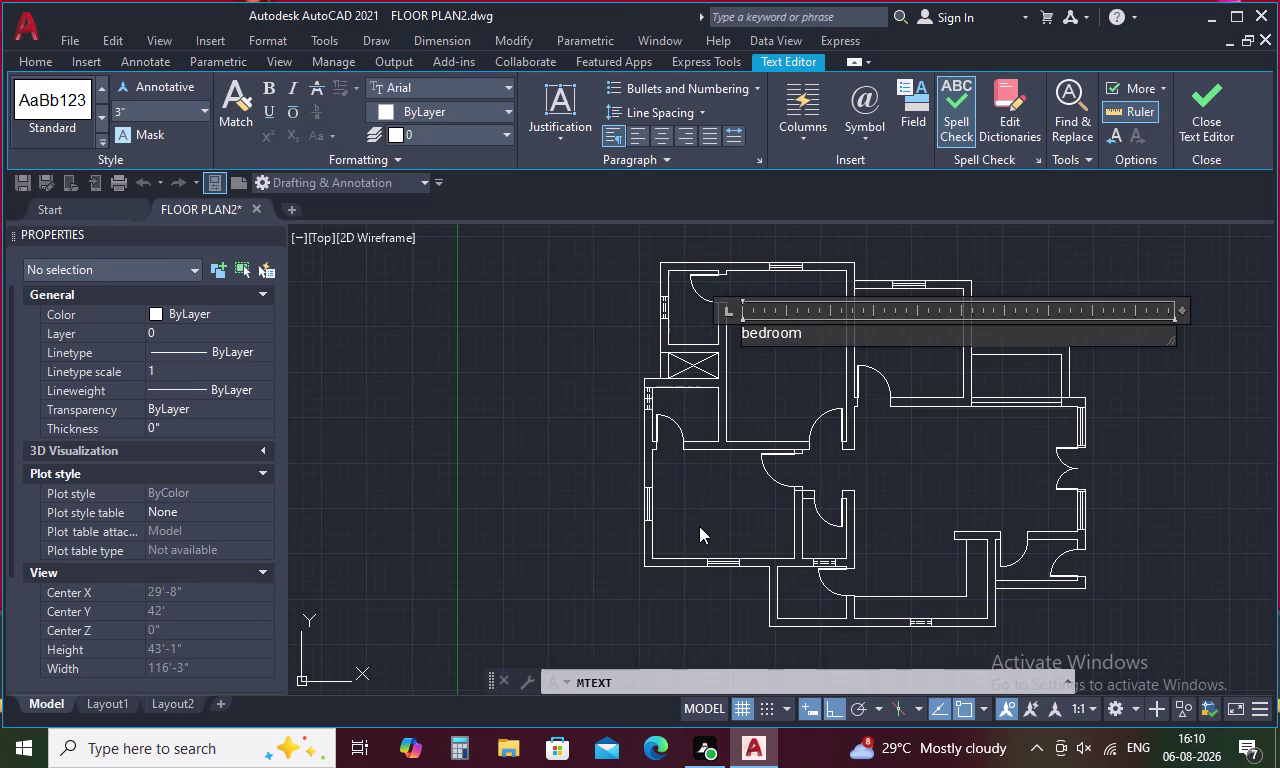
Type the first label line as 'BEDROOM 2' in capital letters.
key(BackSpace)
key(BackSpace)
key(BackSpace)
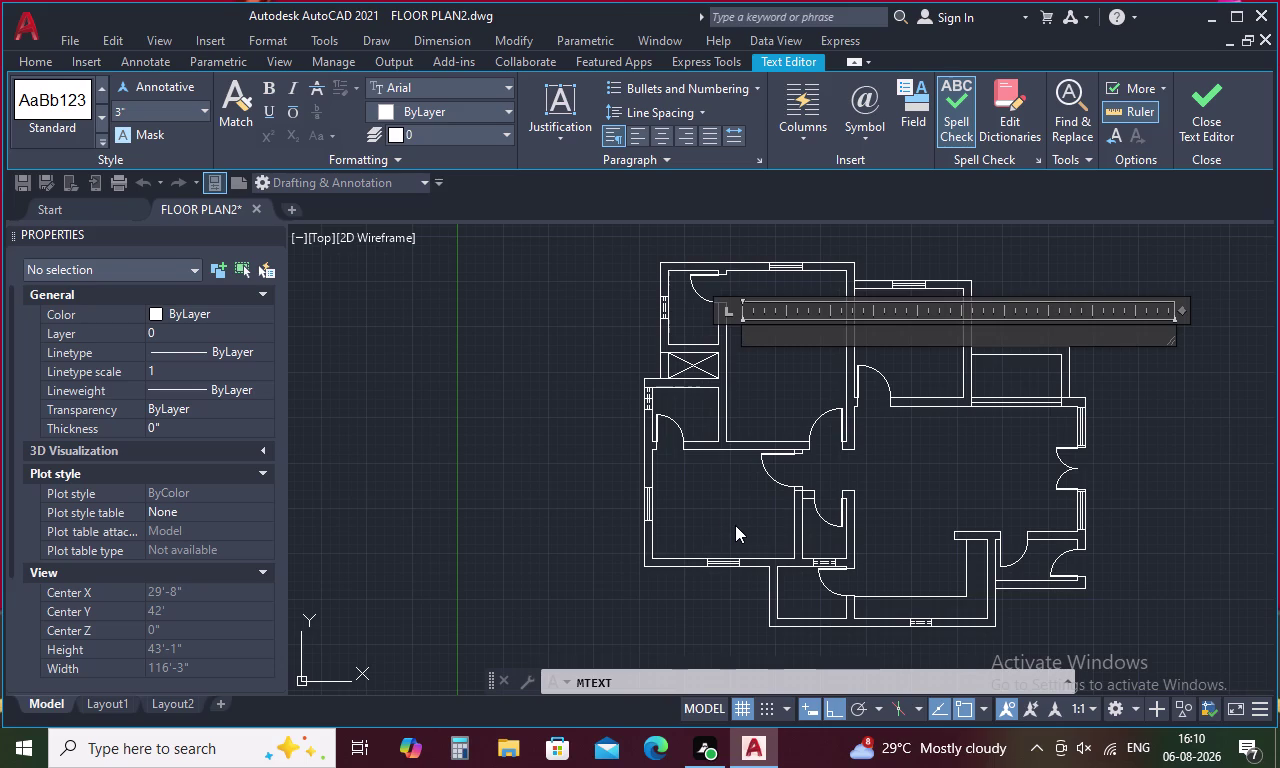
key(b)
key(BackSpace)
text(B)
text(EDR)
key(r)
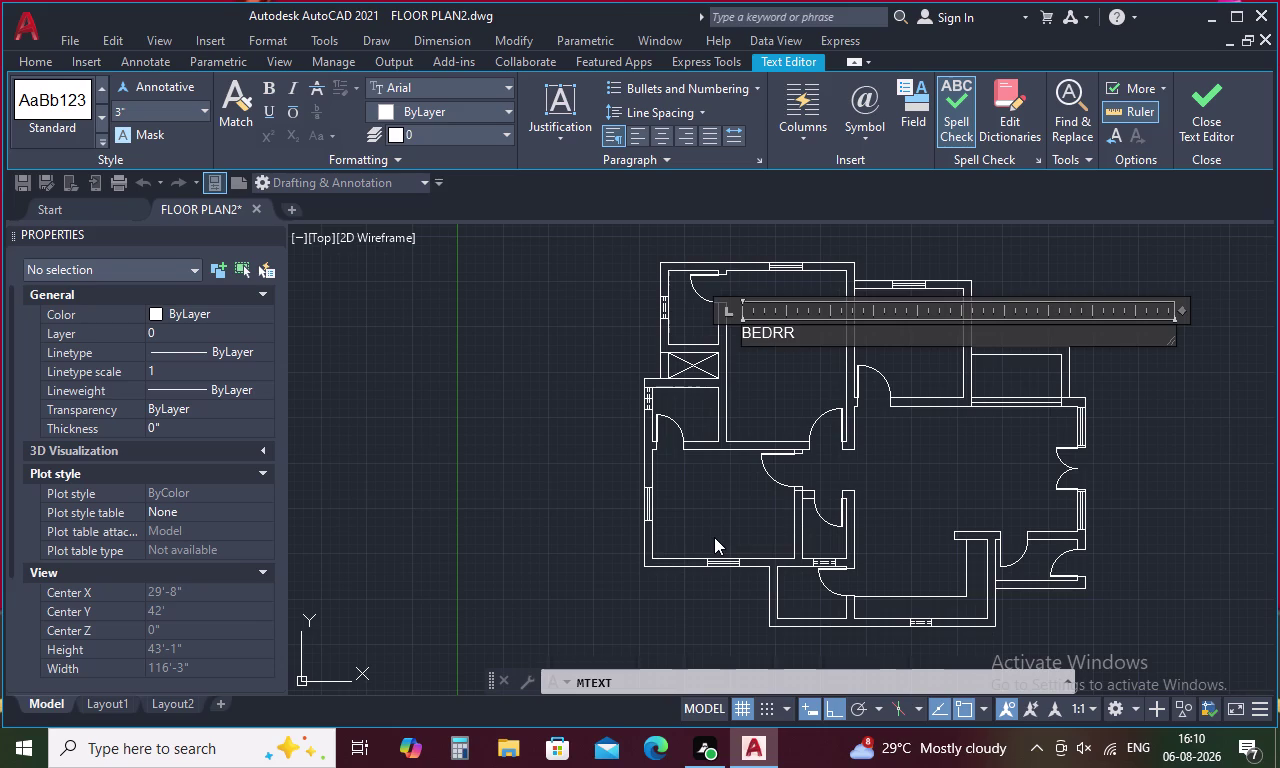
key(BackSpace)
text(OO)
key(m)
key(space)
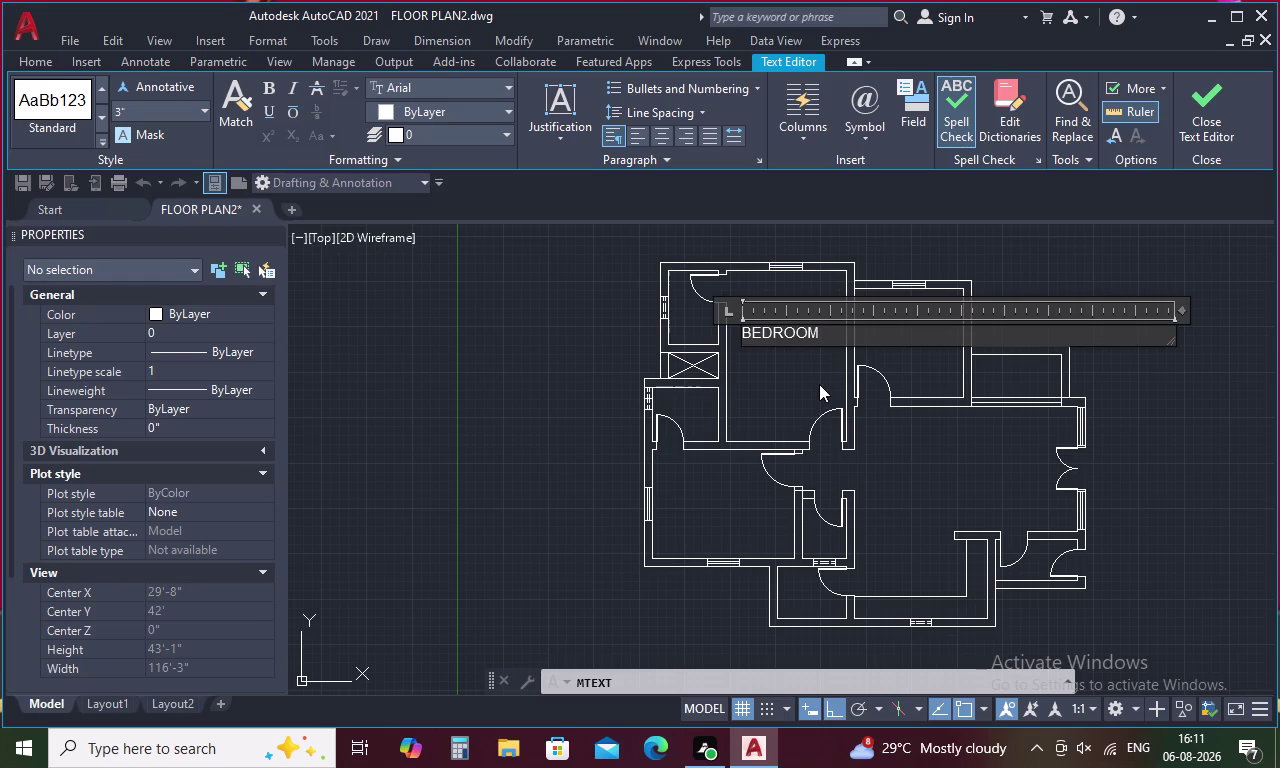
key(2)
key(Return)
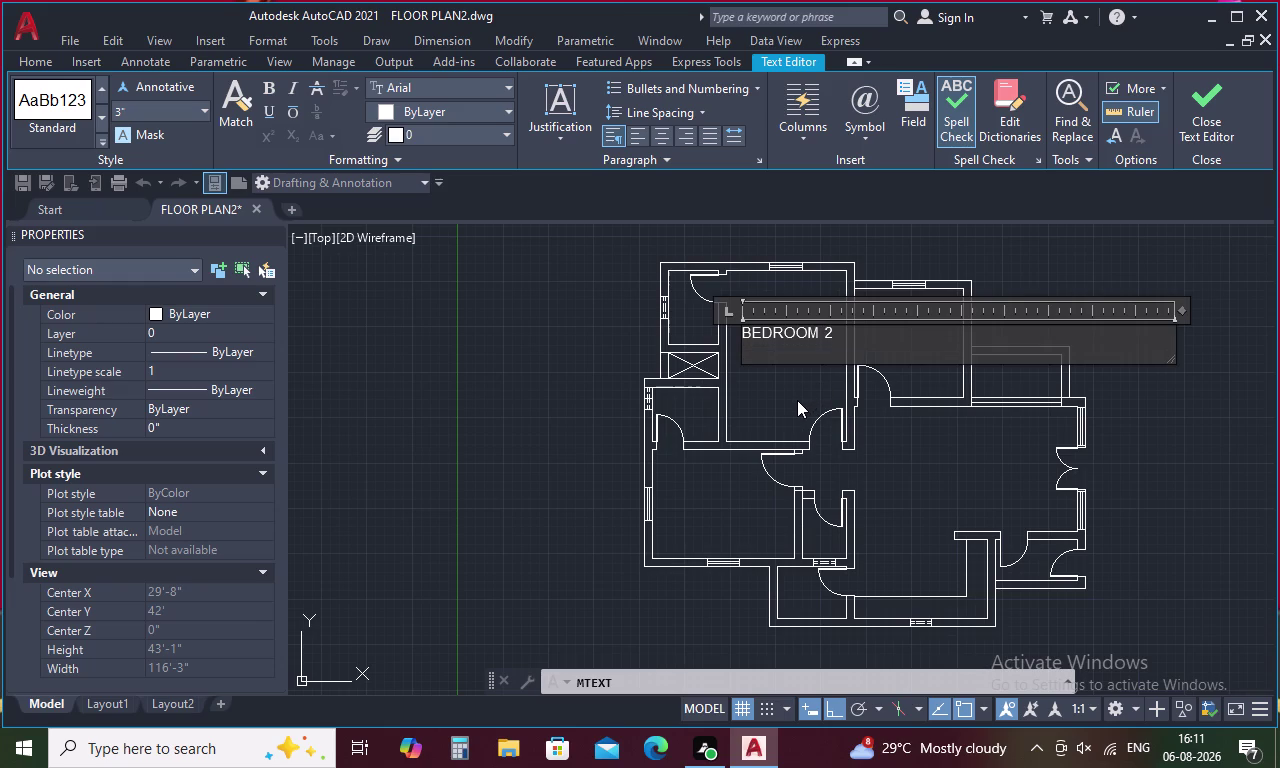
Add the room size 15'8"x11'0" on the second line and close the editor.
key(1)
key(5)
key(apostrophe)
key(8)
key(shift+quotedbl)
key(x)
key(1)
key(1)
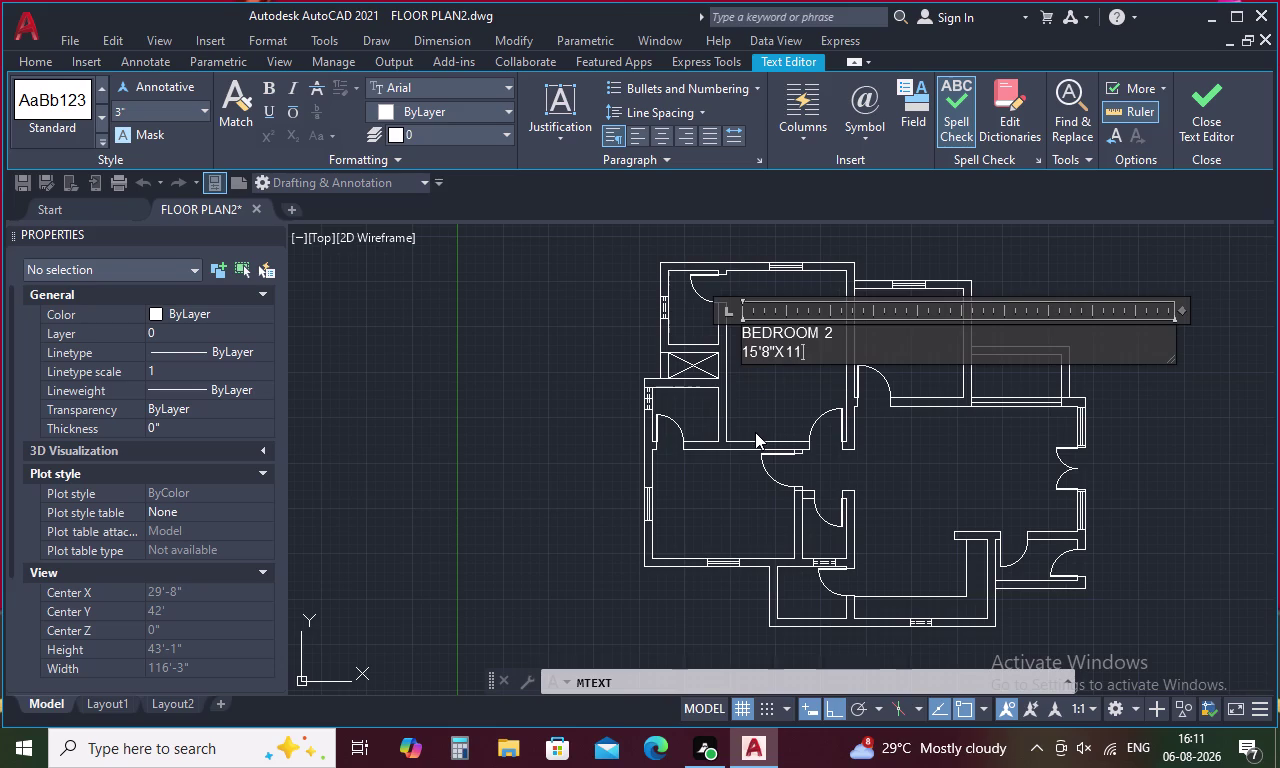
text('0)
key(shift+quotedbl)
click(776, 406)
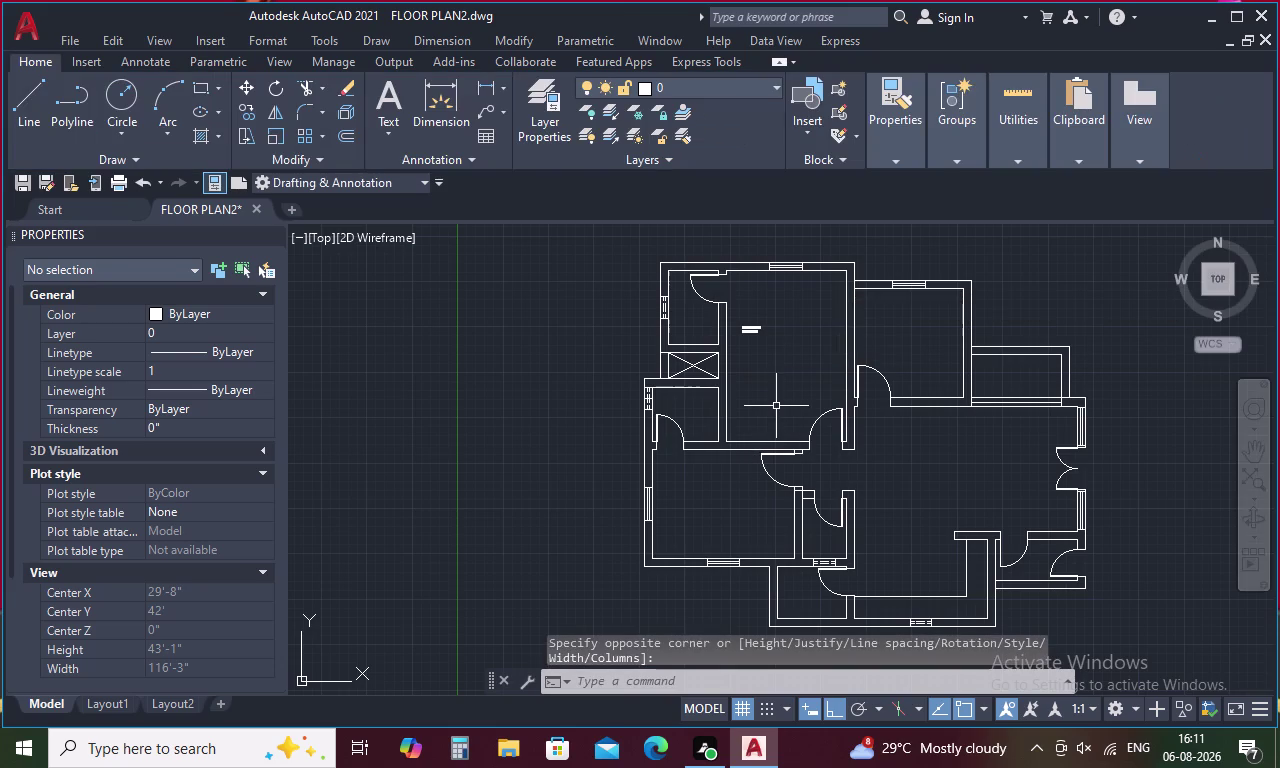
Set the BEDROOM 2 label's text height to 8.
double_click(752, 335)
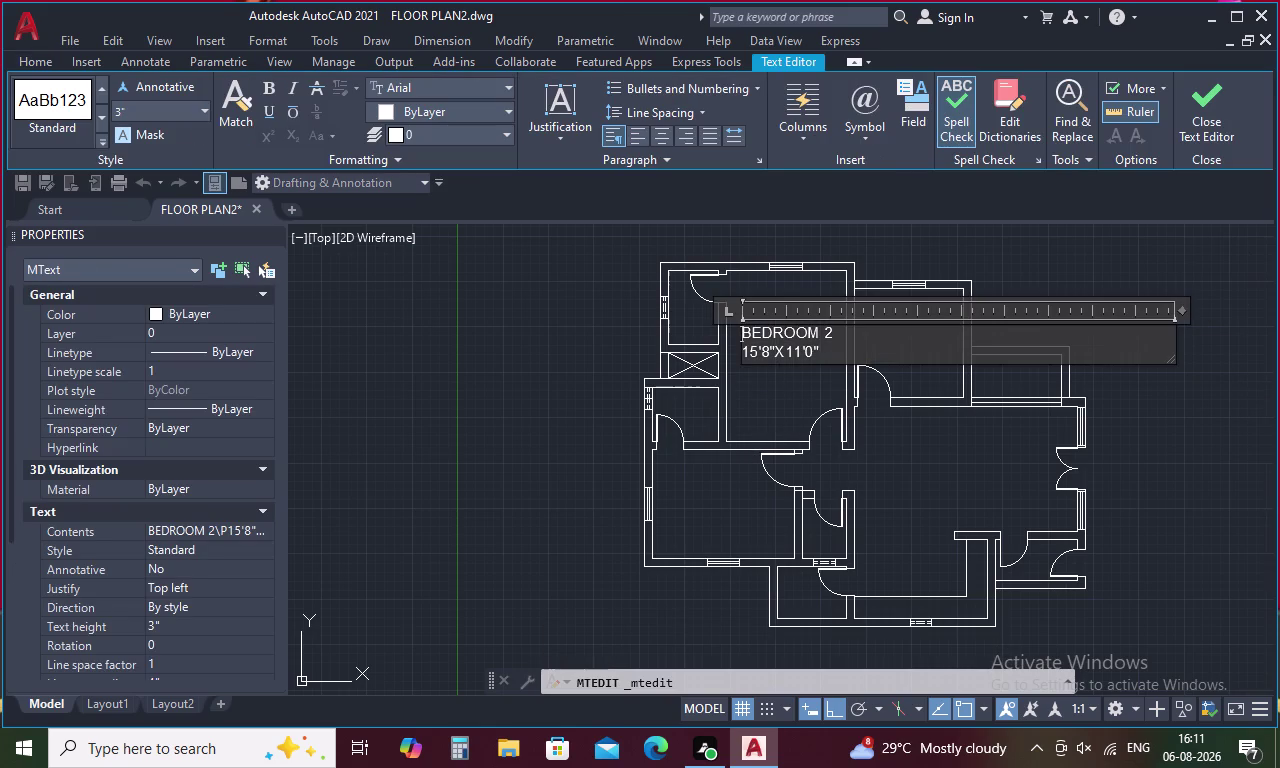
drag(835, 333, 810, 361)
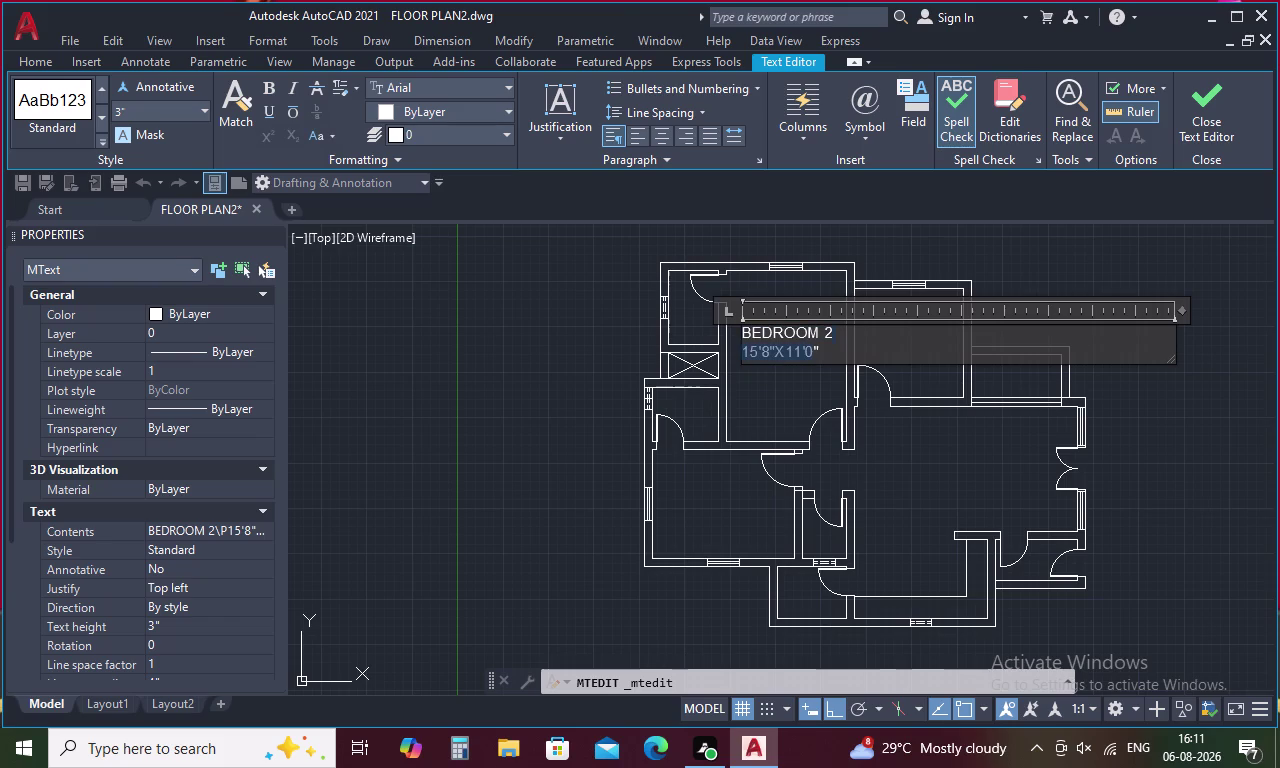
drag(741, 333, 830, 359)
click(152, 109)
key(BackSpace)
key(8)
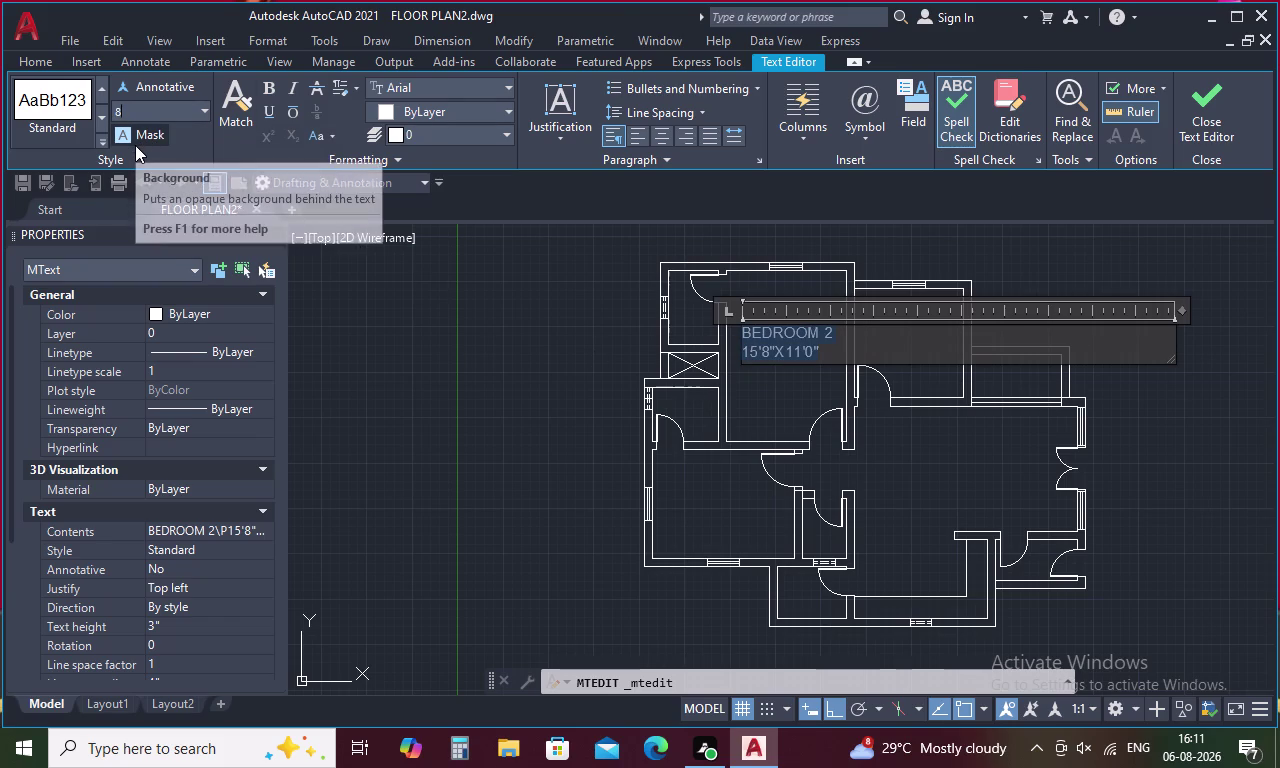
key(Return)
click(536, 373)
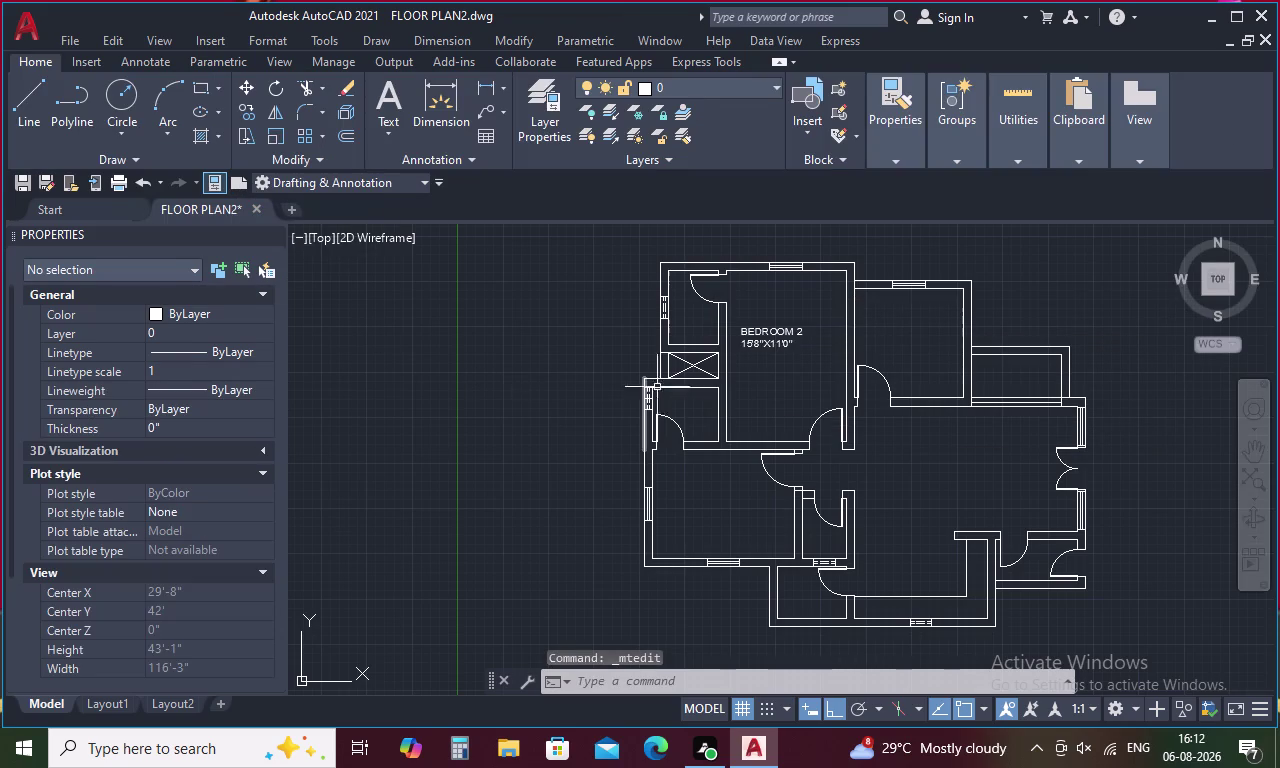
click(760, 333)
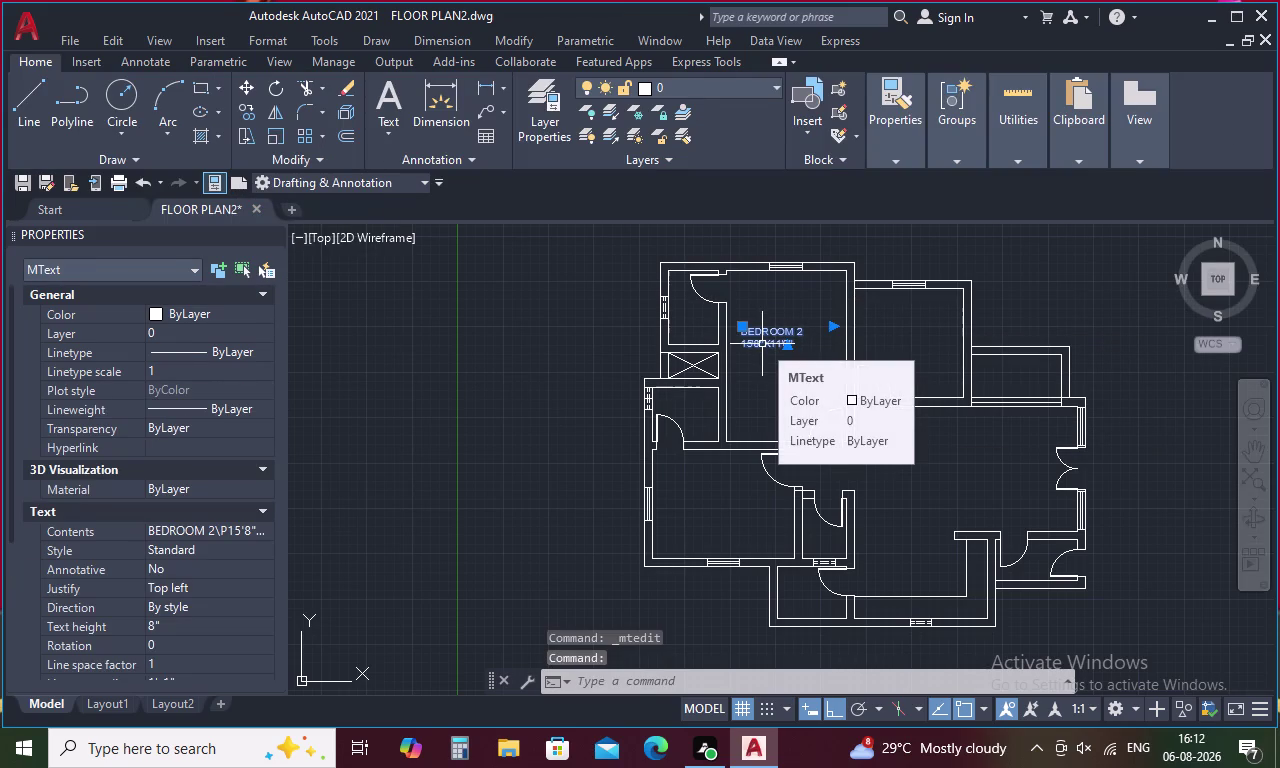
key(Escape)
Raise the label's text height to 10 and check the result.
double_click(779, 332)
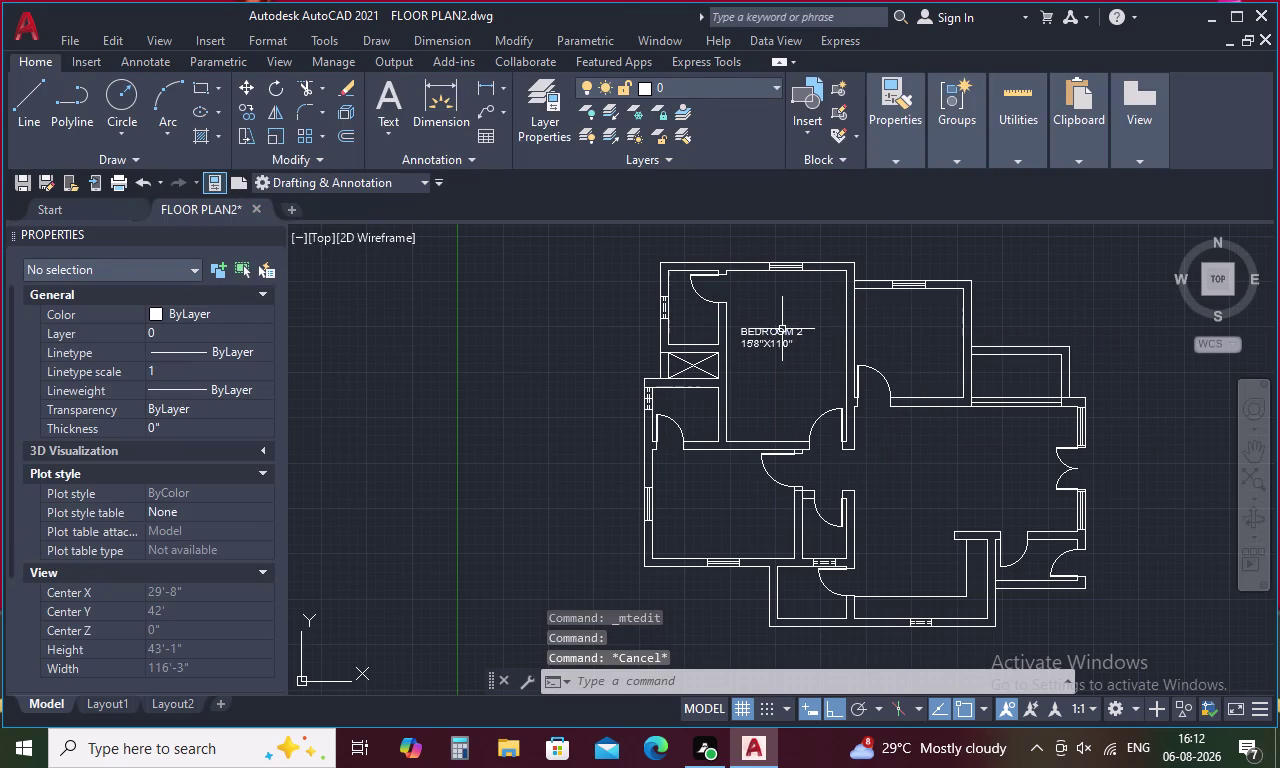
drag(810, 336, 713, 340)
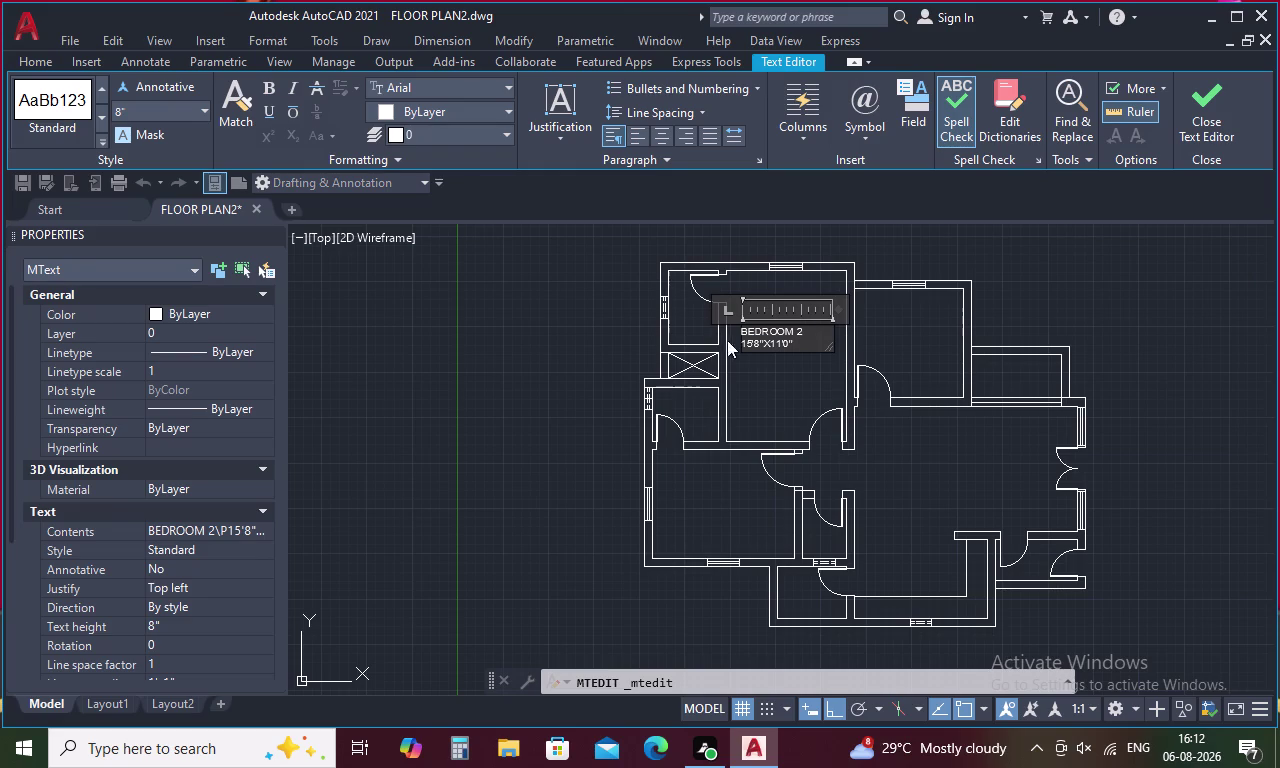
drag(800, 332, 739, 349)
drag(806, 340, 722, 318)
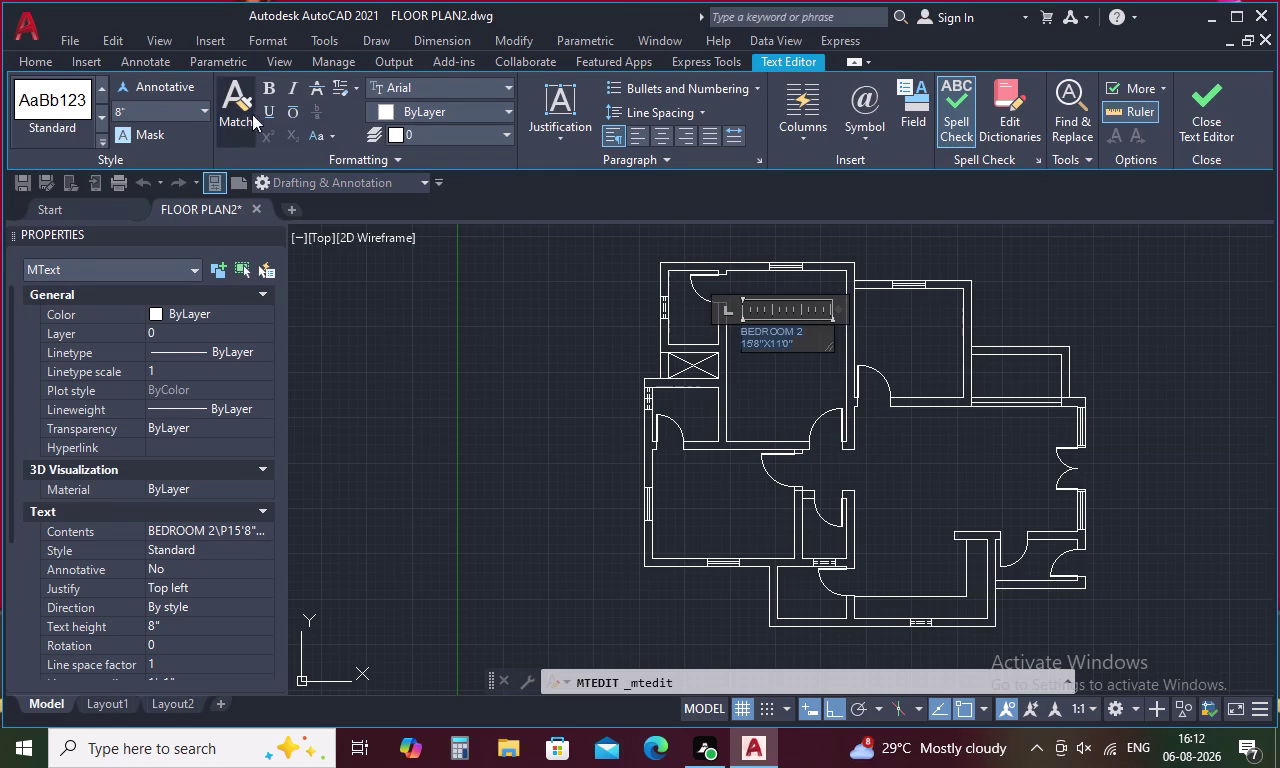
click(159, 109)
key(BackSpace)
key(1)
key(0)
key(Return)
click(566, 384)
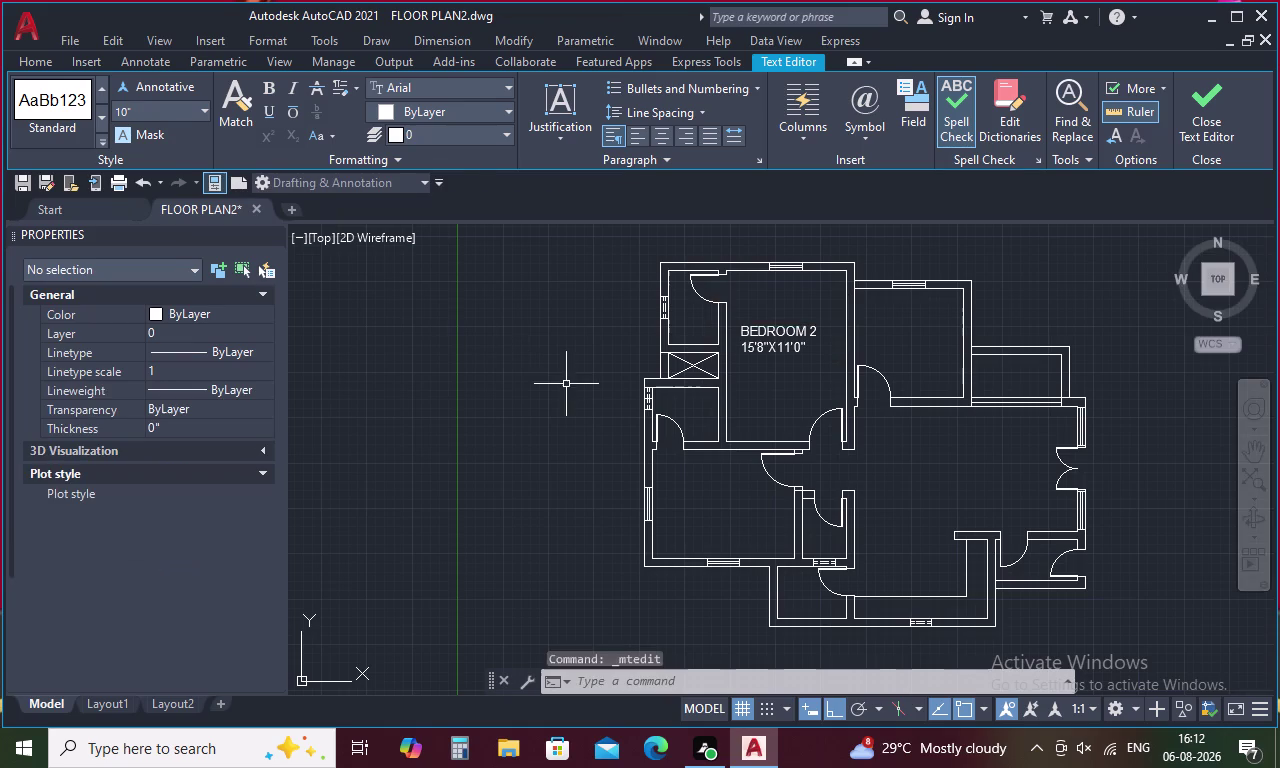
click(787, 338)
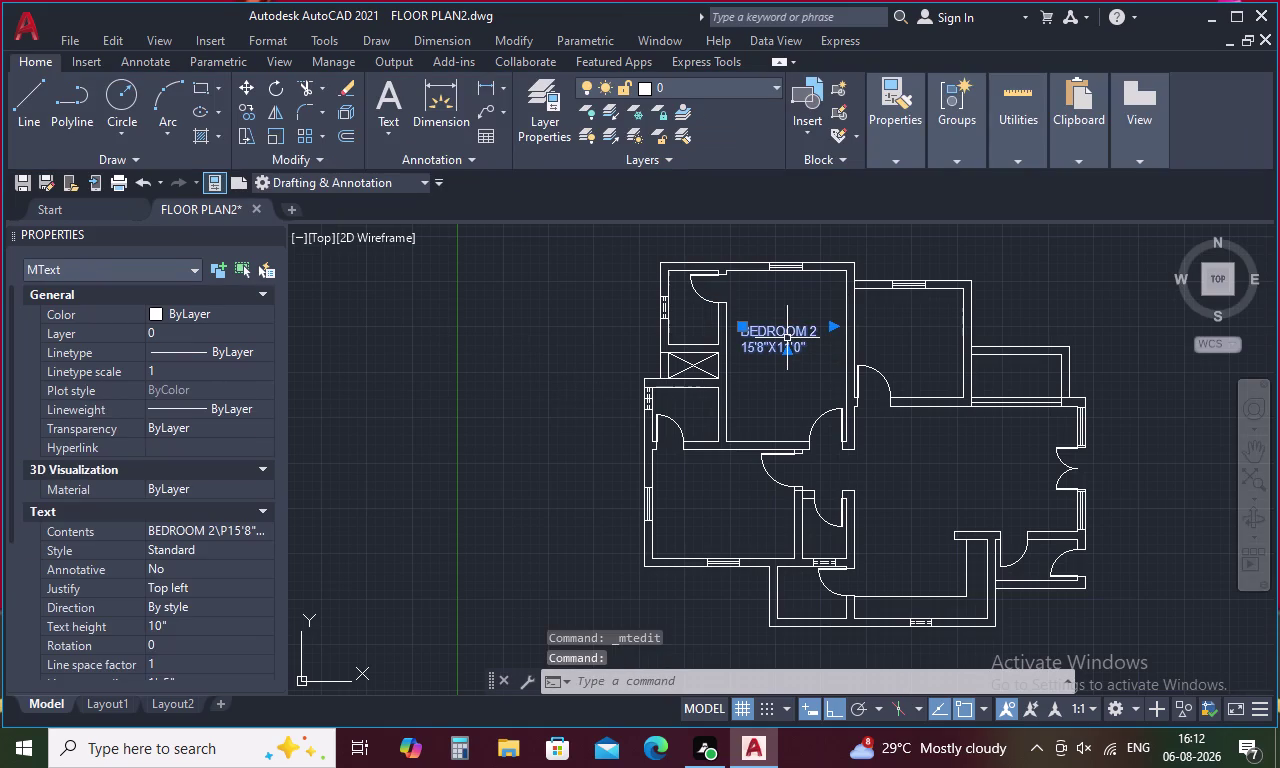
double_click(780, 330)
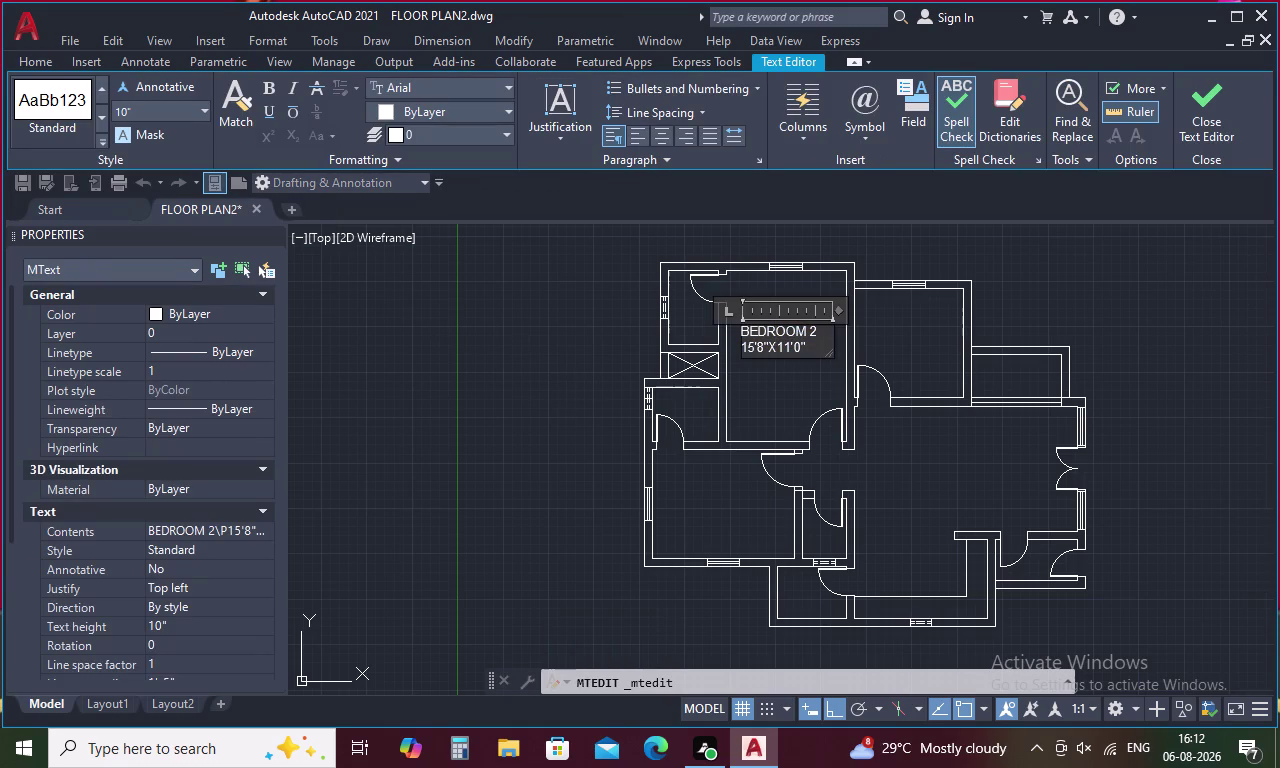
key(Escape)
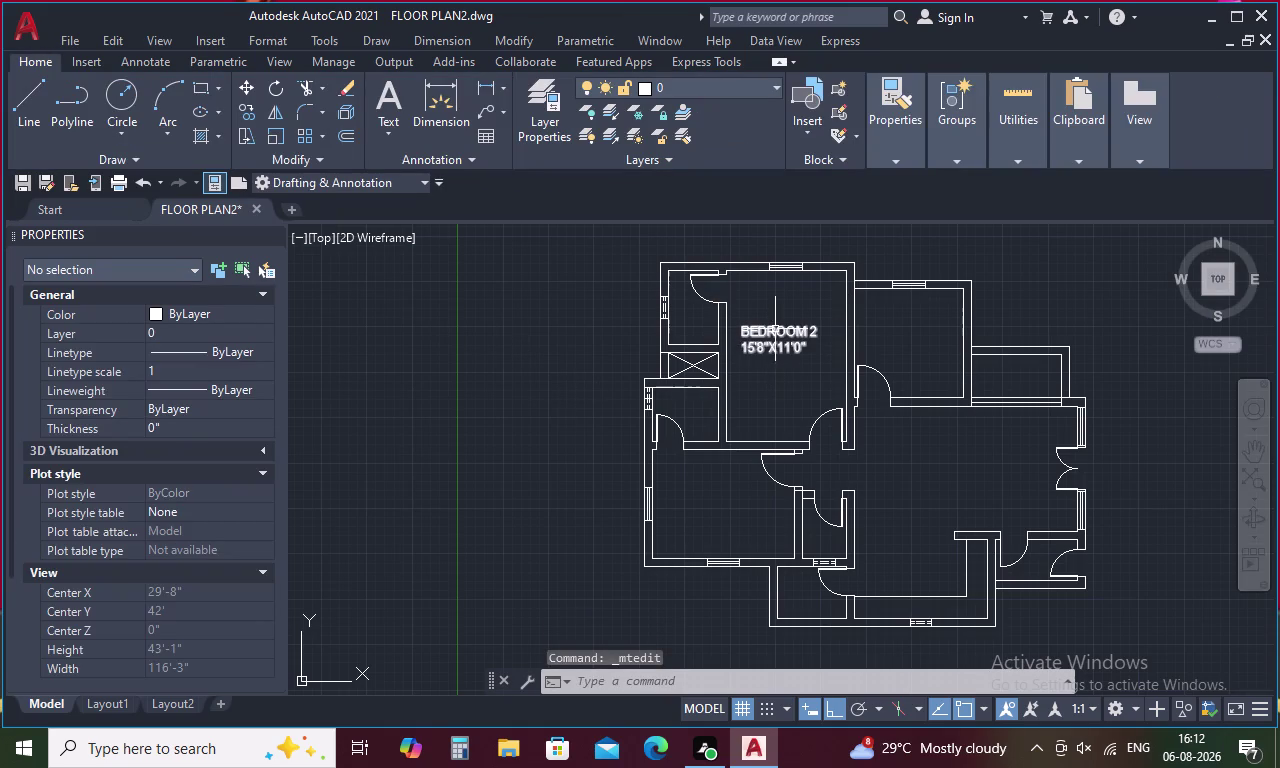
double_click(766, 349)
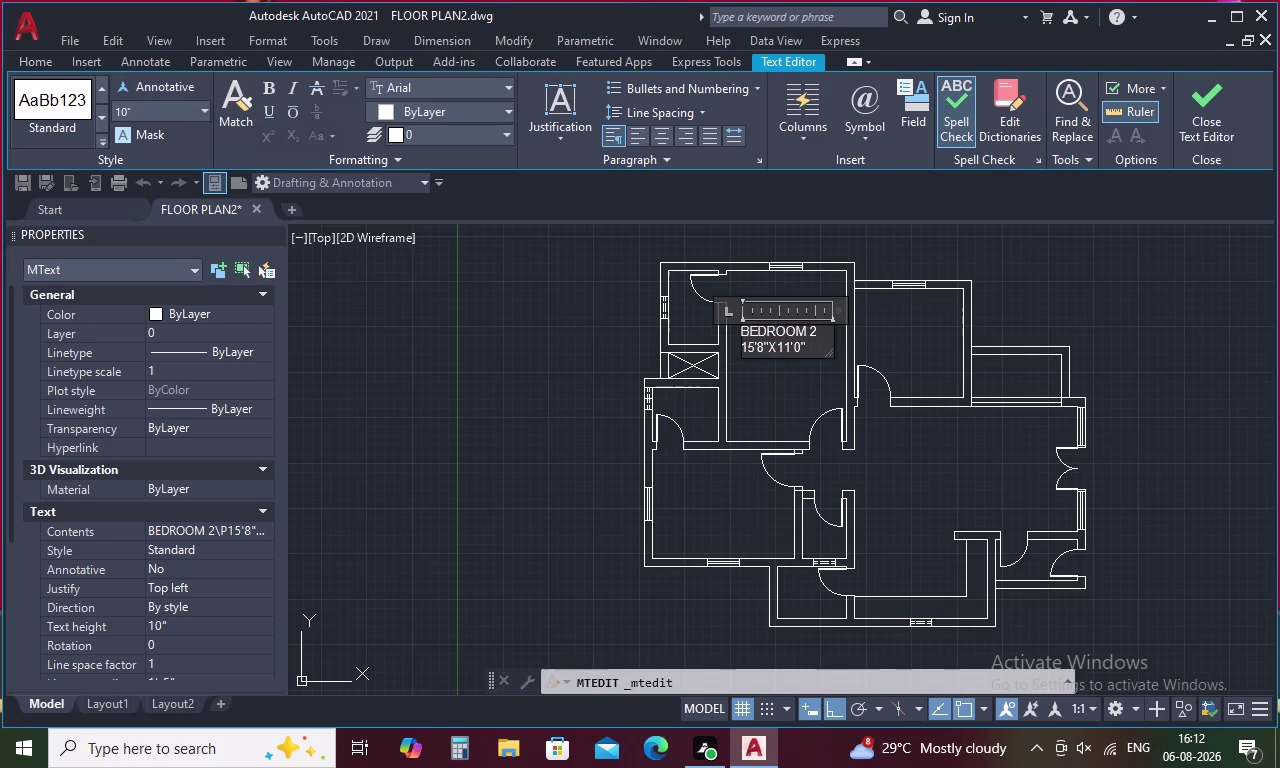
Copy the BEDROOM 2 label and paste it into the lower-left and upper-right rooms.
key(Escape)
click(770, 347)
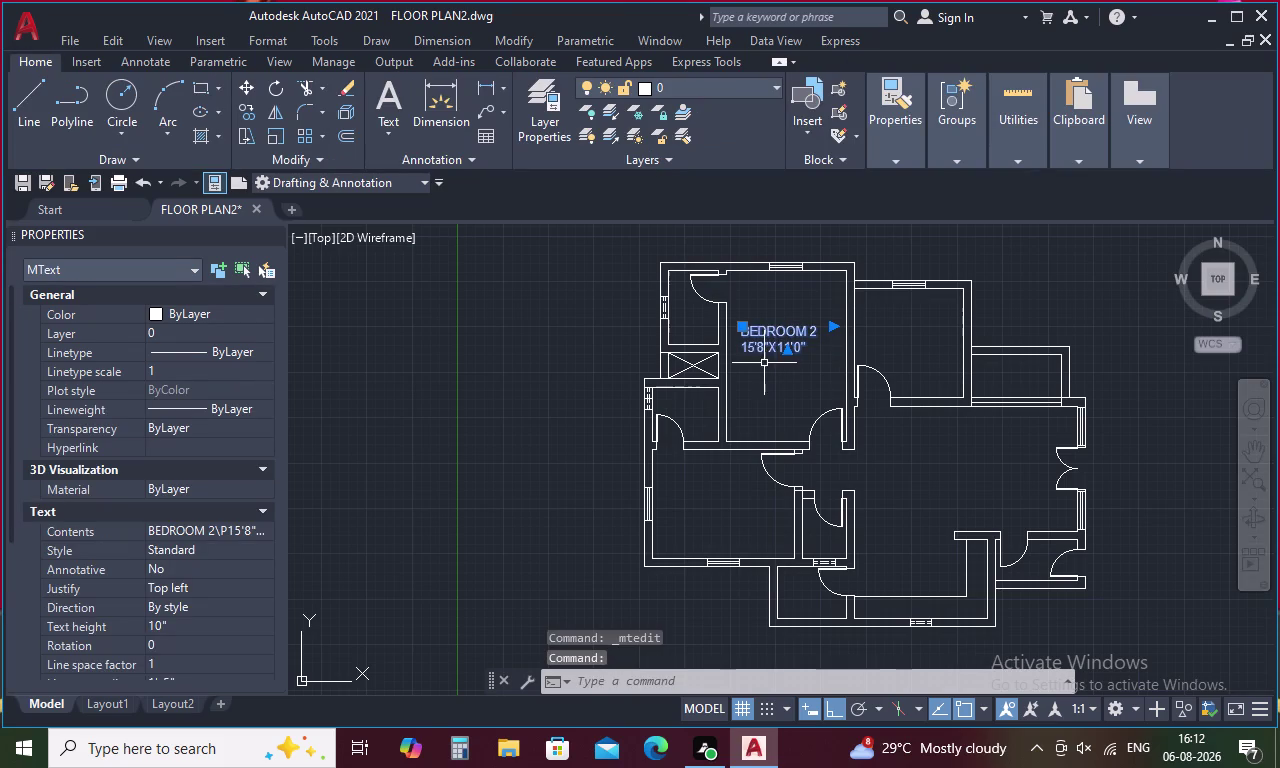
key(ctrl+c)
key(ctrl+v)
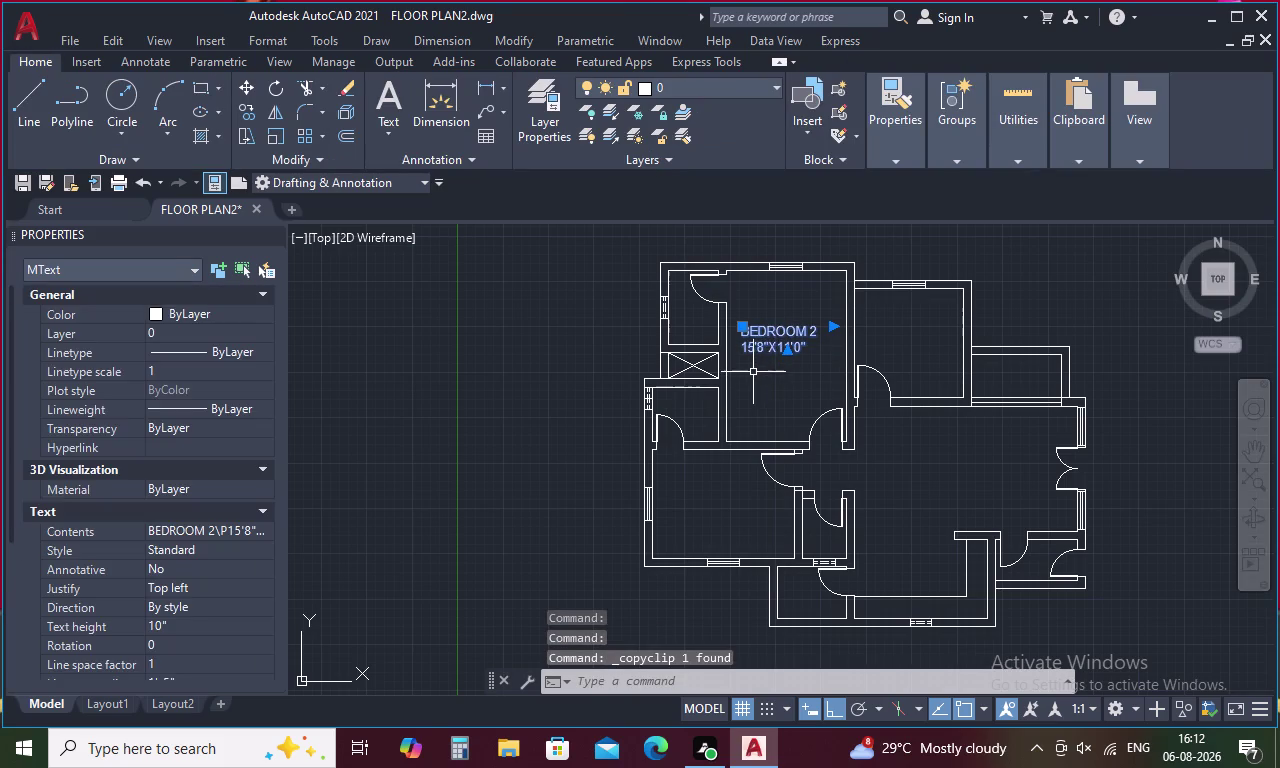
click(682, 518)
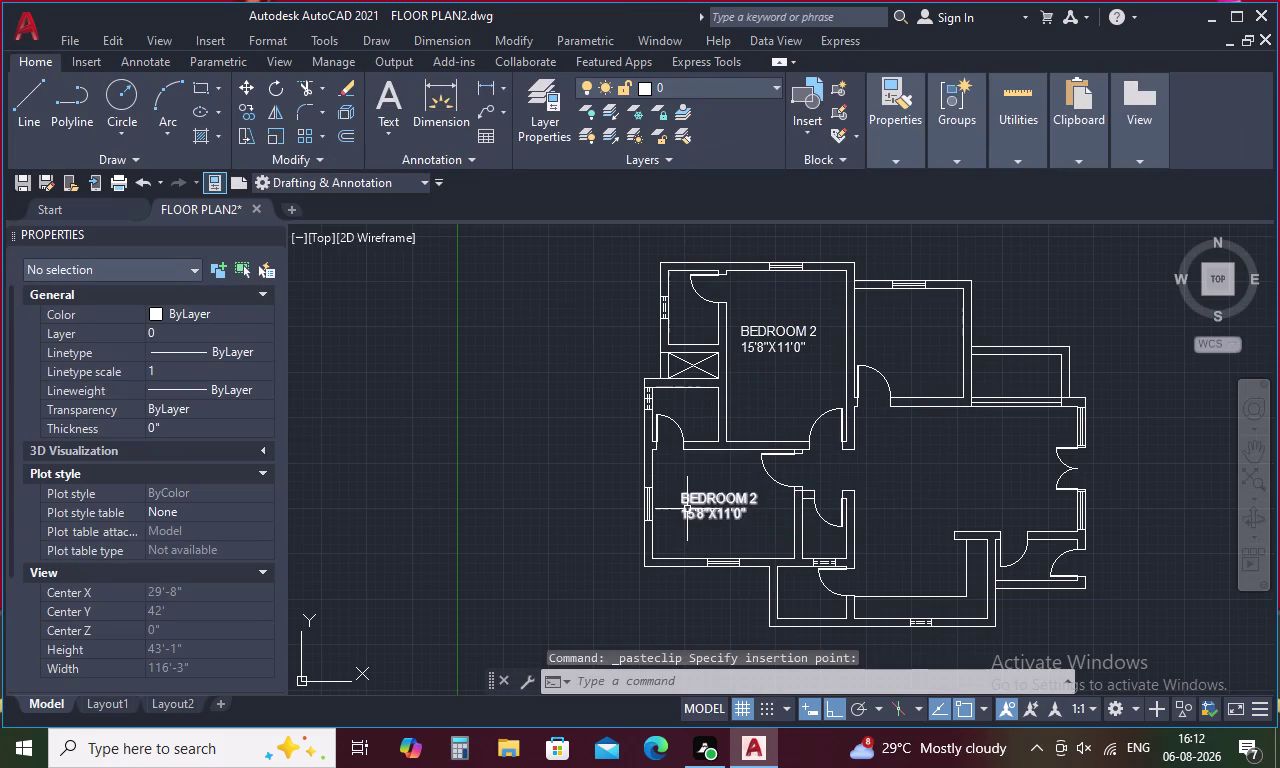
key(ctrl+c)
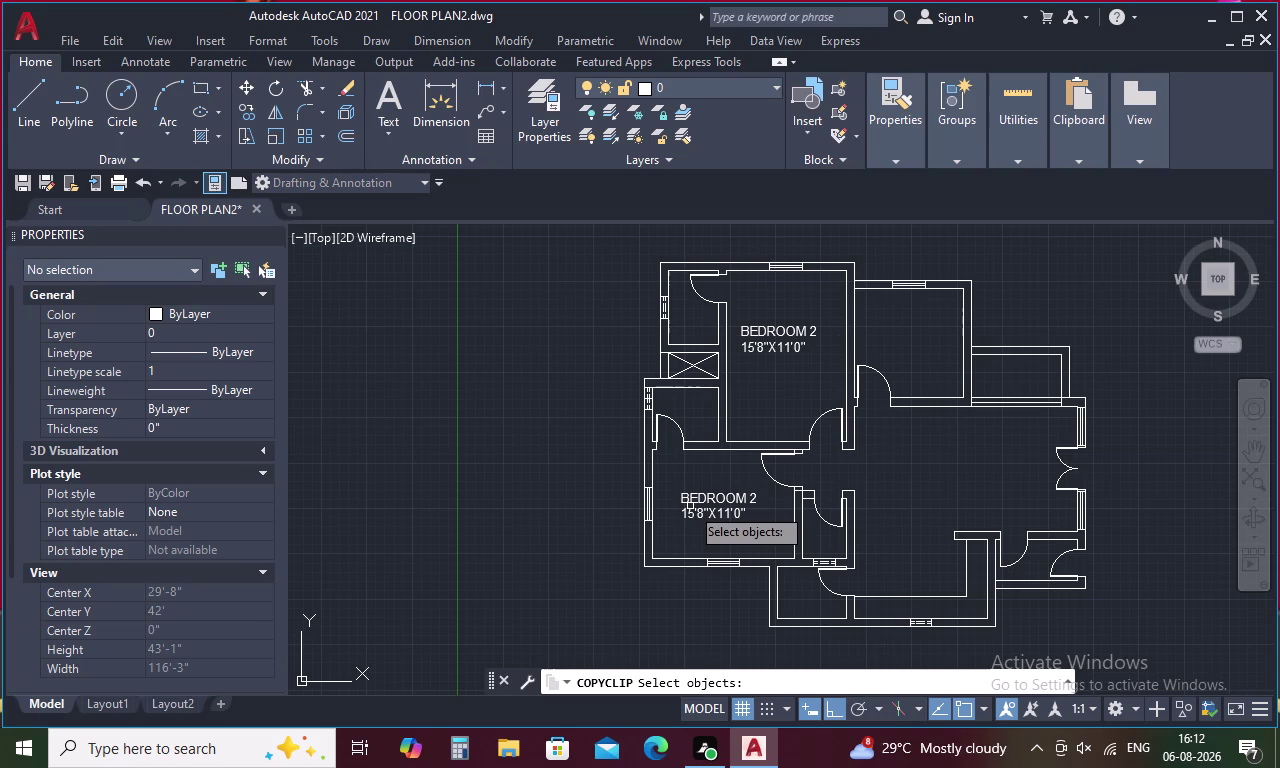
key(ctrl+v)
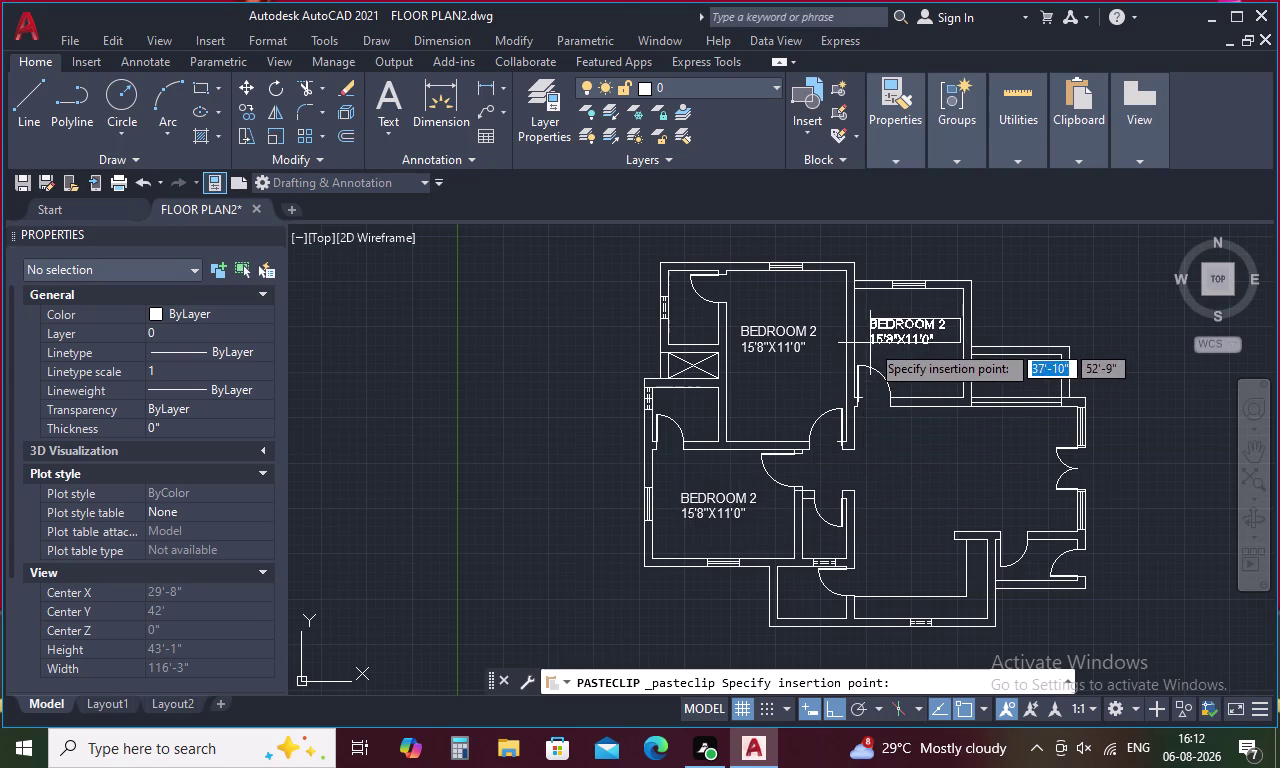
click(870, 343)
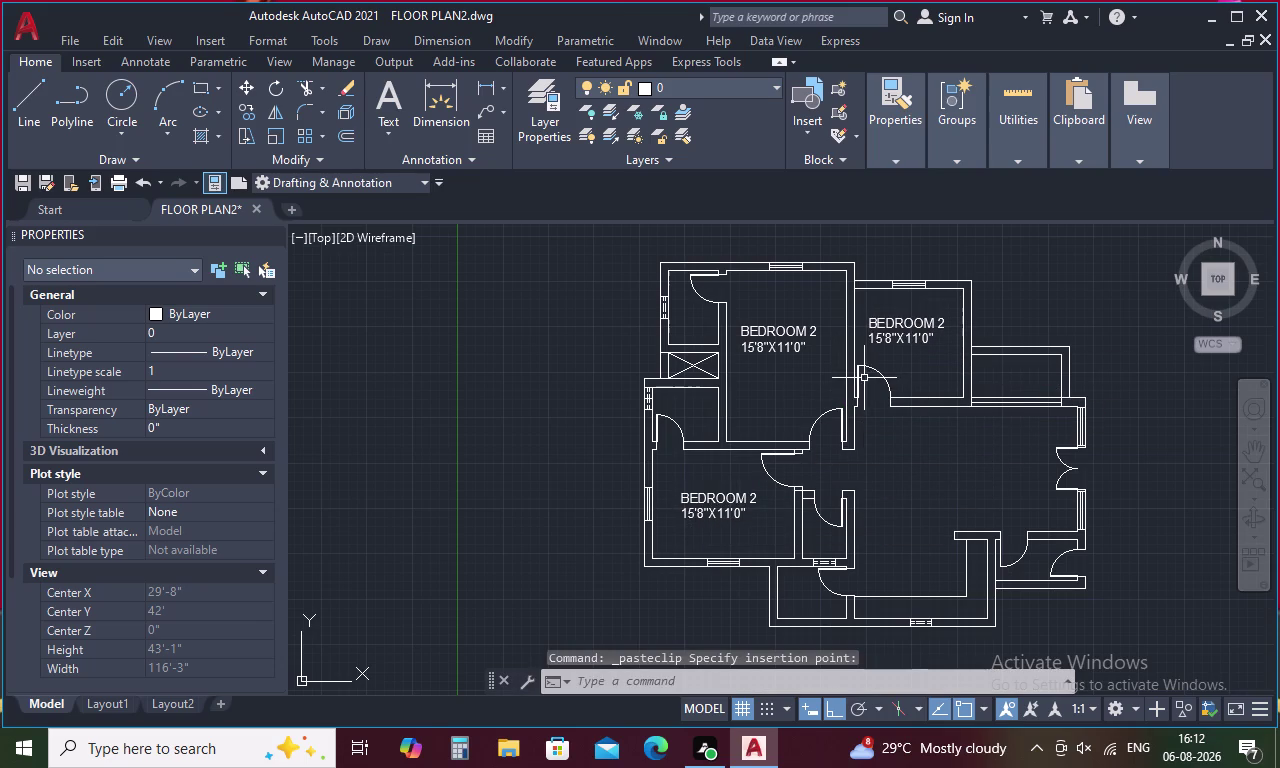
Paste more copies into the central, lower-right and left-middle rooms, undoing the last.
key(space)
click(889, 468)
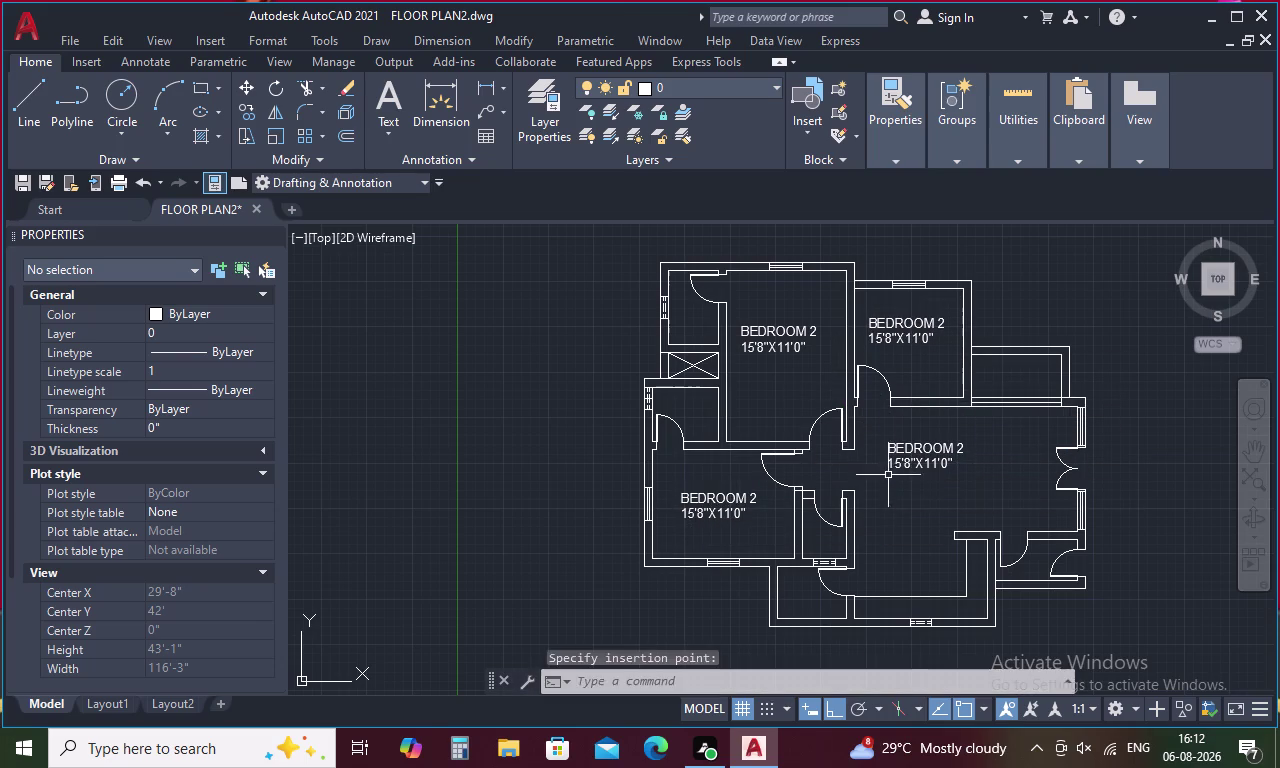
key(space)
click(872, 577)
key(space)
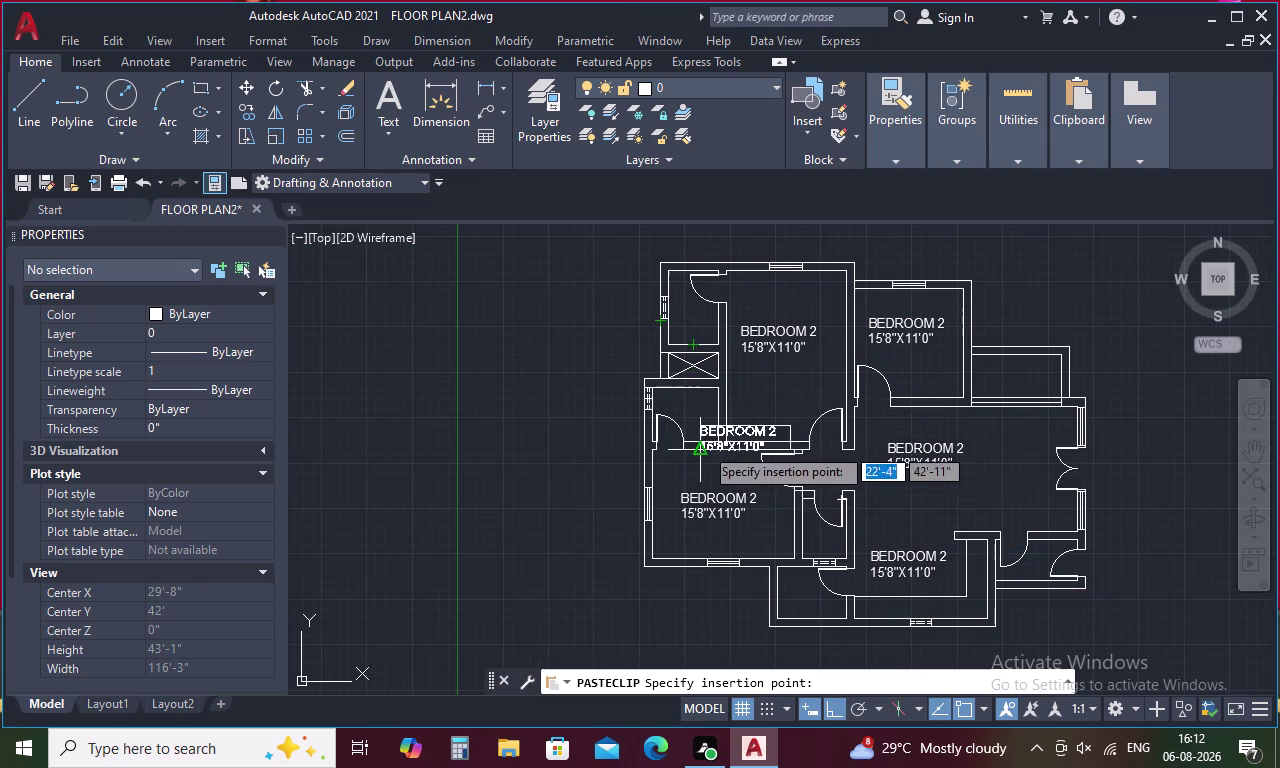
click(979, 386)
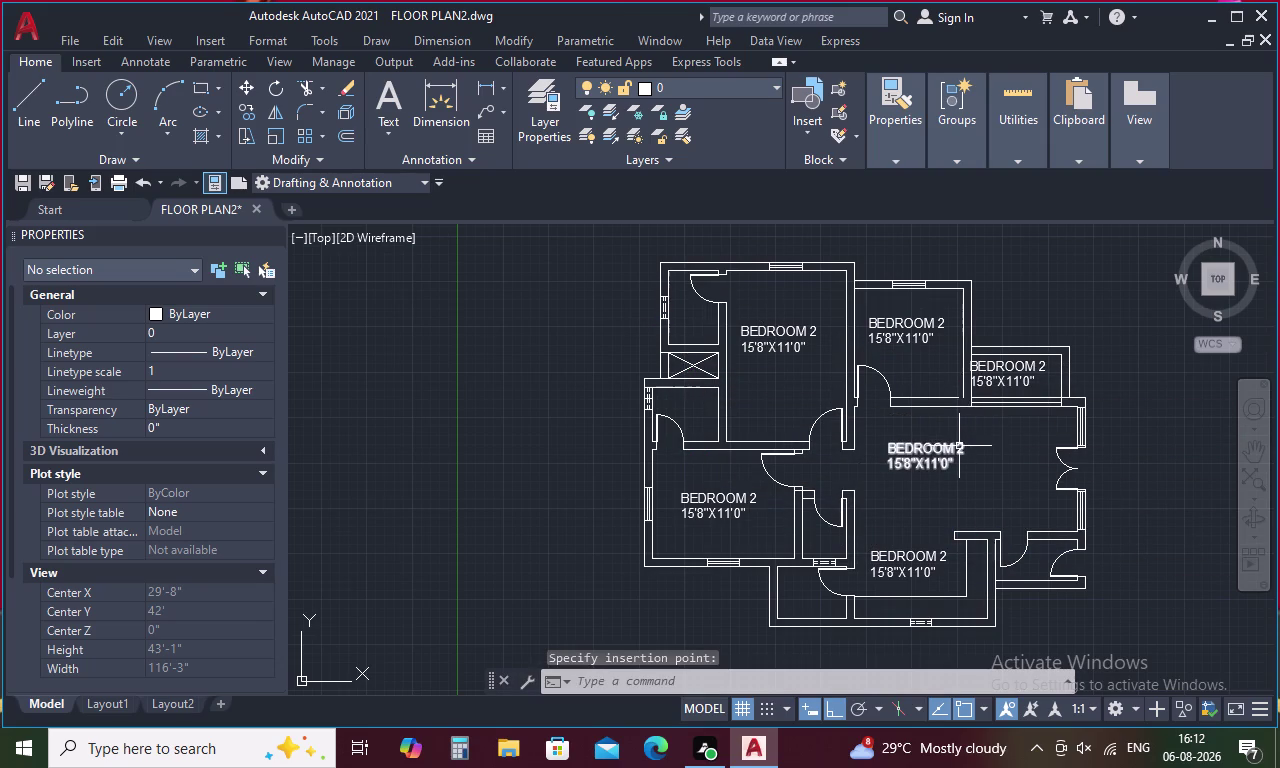
key(ctrl+z)
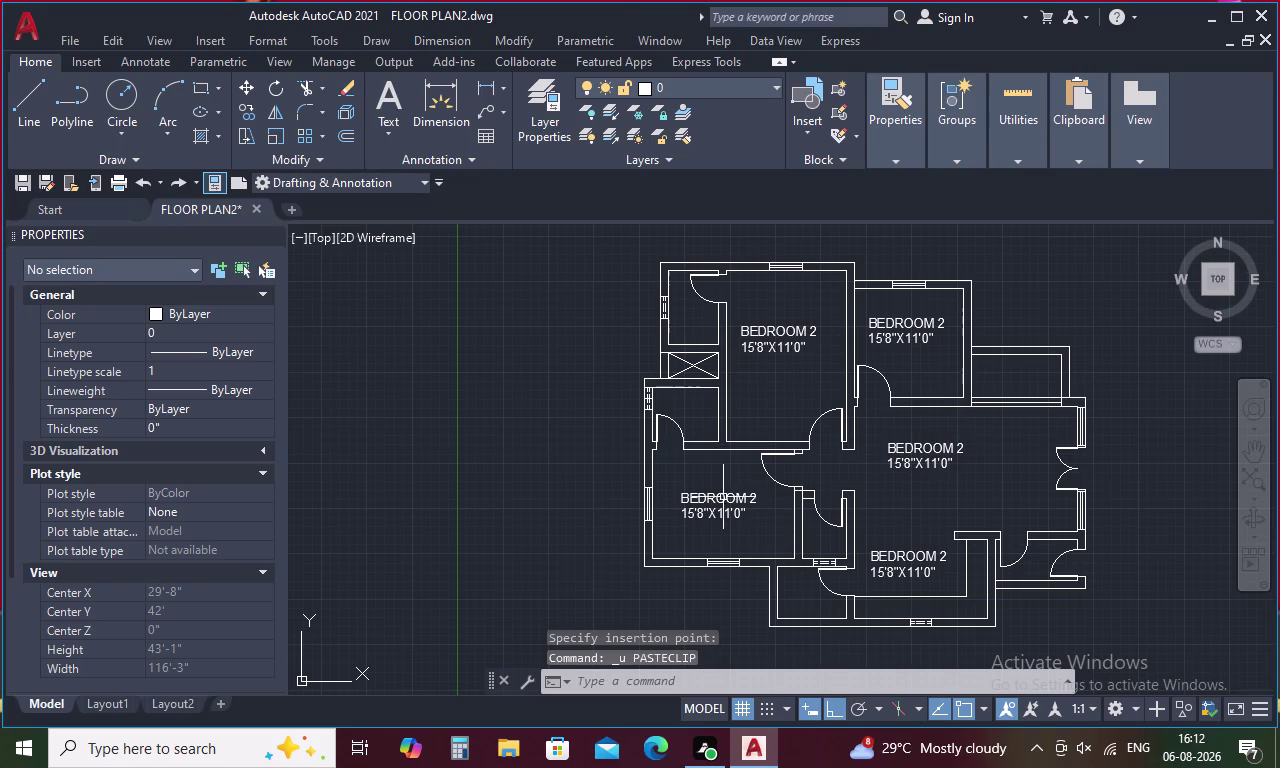
double_click(720, 501)
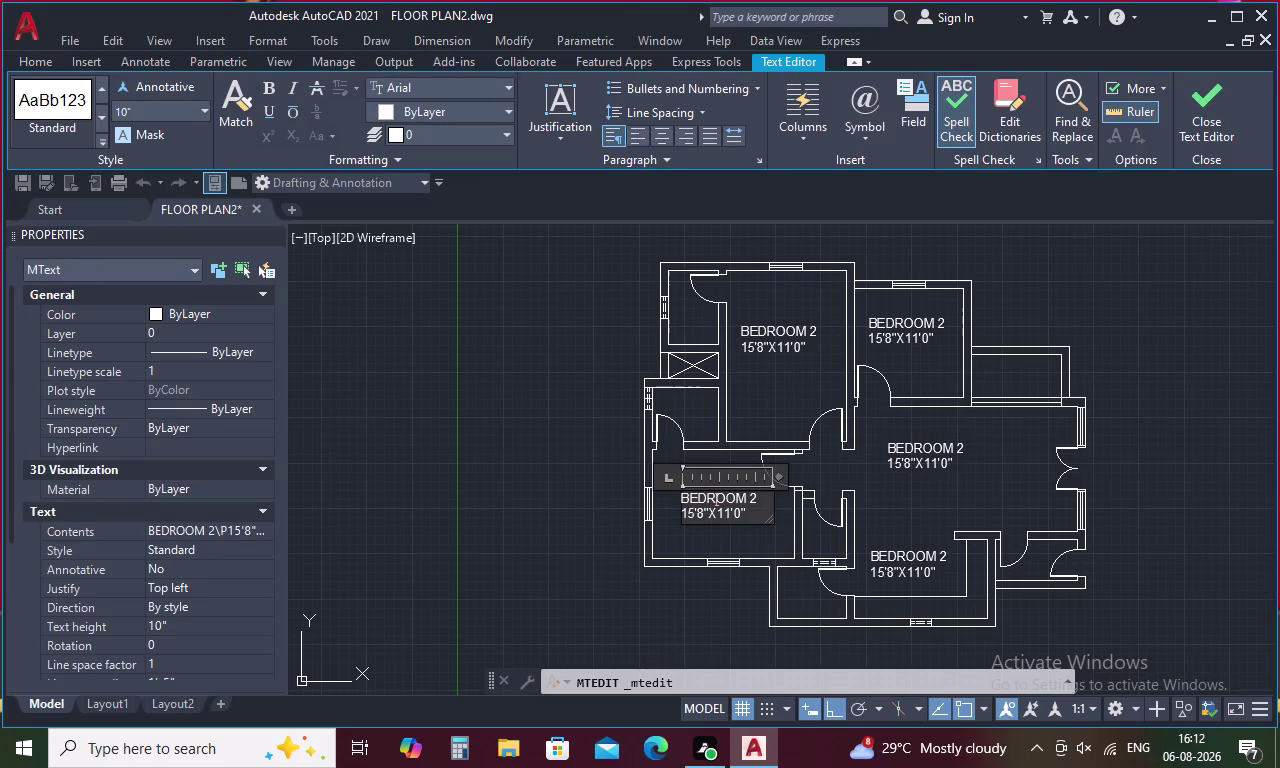
Change the room number to 3 and start changing the second dimension to 13'.
click(755, 497)
key(BackSpace)
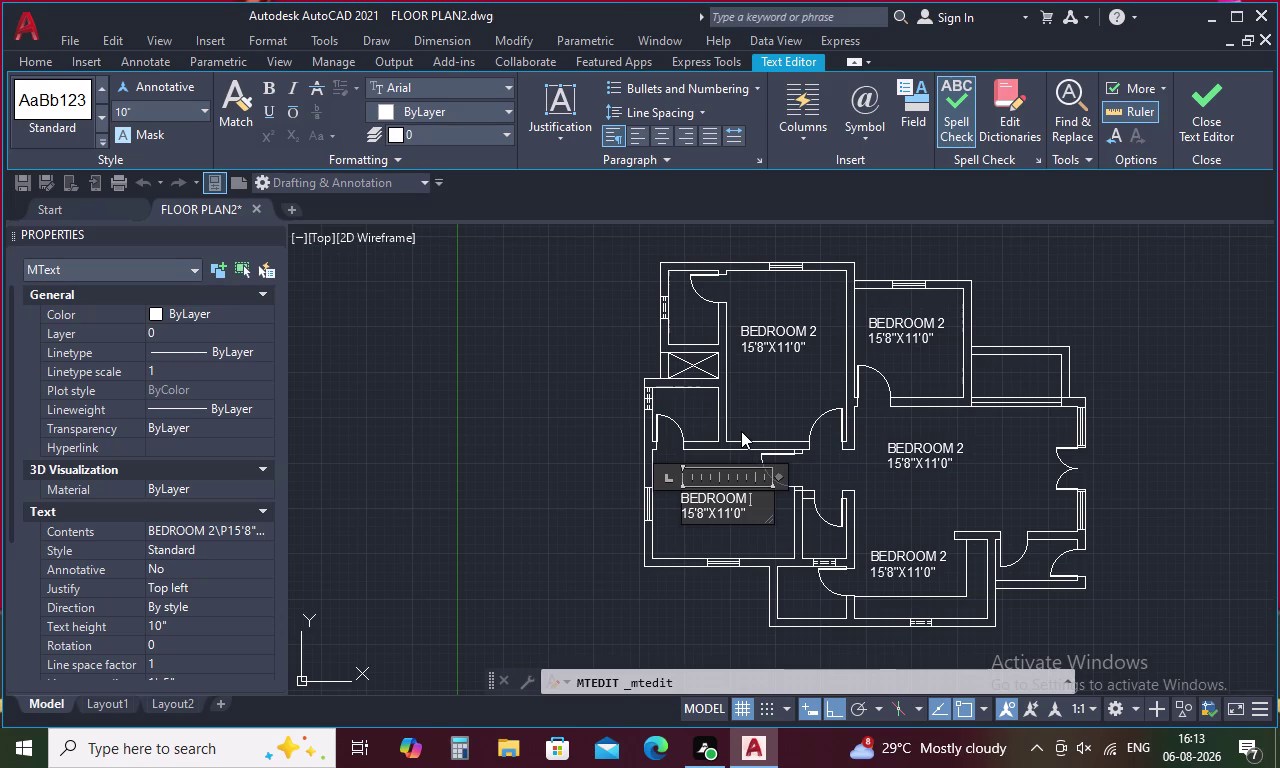
key(3)
key(Down)
key(Left)
key(Left)
key(Left)
key(BackSpace)
key(3)
key(Left)
key(Left)
key(Left)
key(Left)
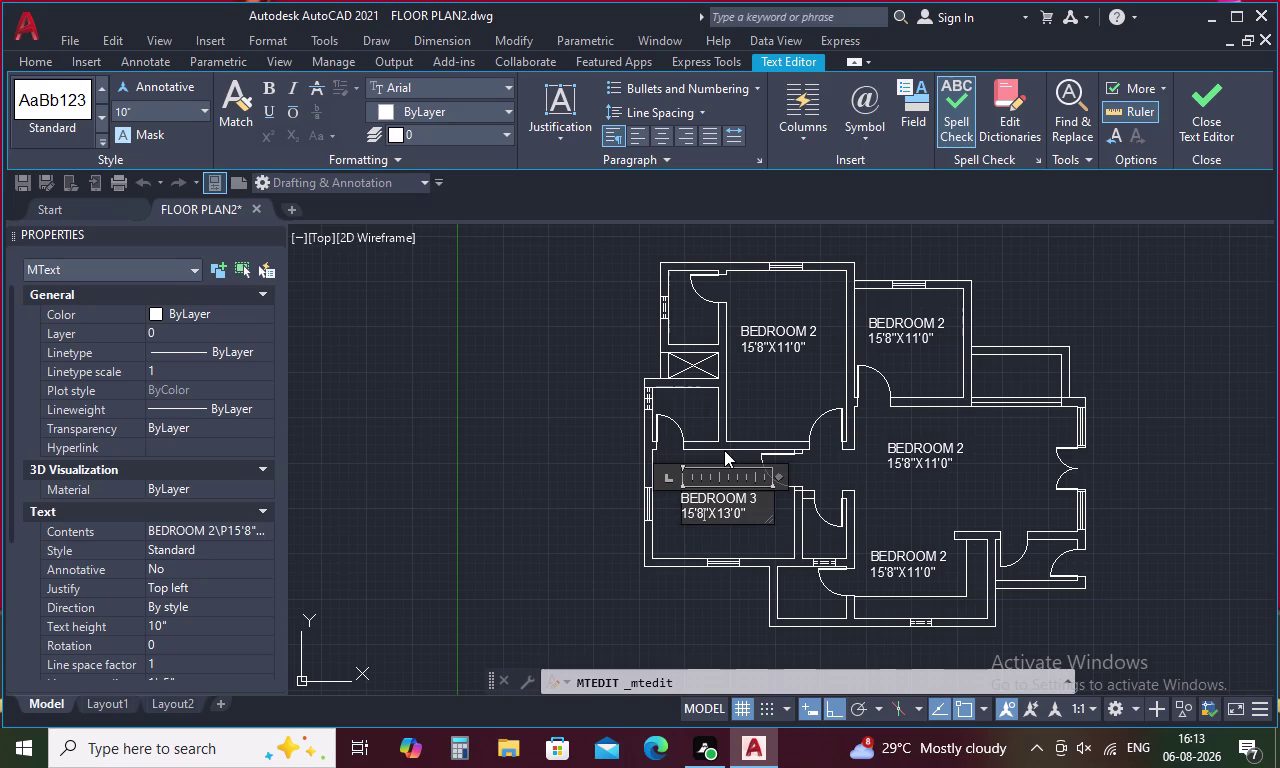
Finish the dimensions as 10'0"X13'0" and close the editor.
key(Left)
key(Right)
key(BackSpace)
key(0)
key(Left)
key(Left)
key(BackSpace)
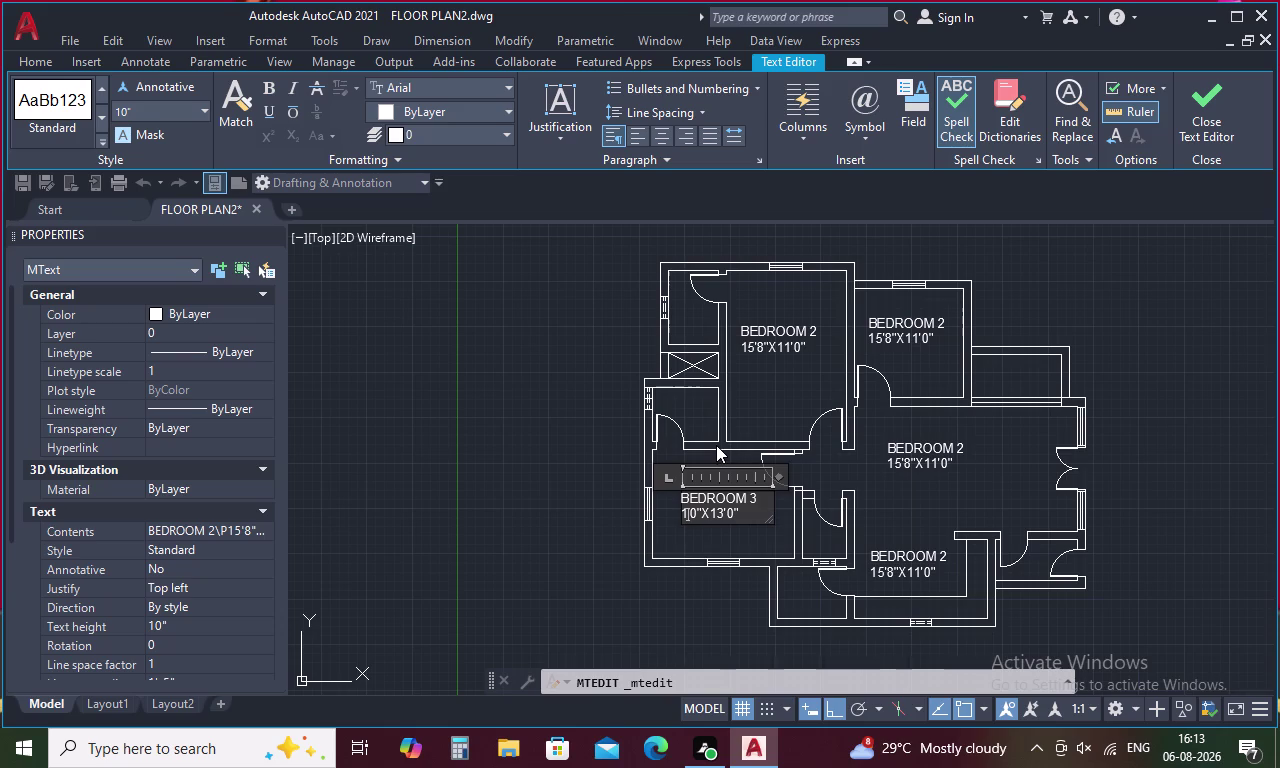
key(0)
click(611, 492)
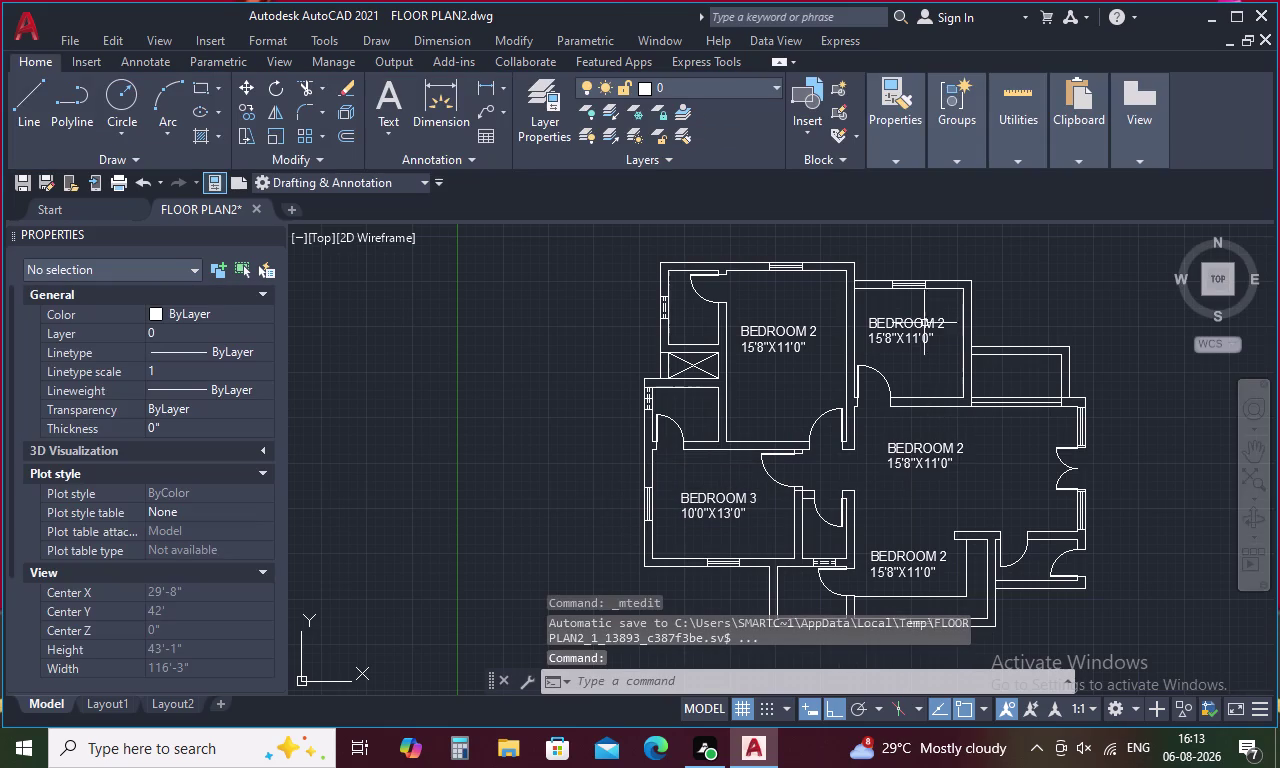
Renumber the upper-right room label from BEDROOM 2 to BEDROOM 1.
double_click(922, 321)
click(949, 325)
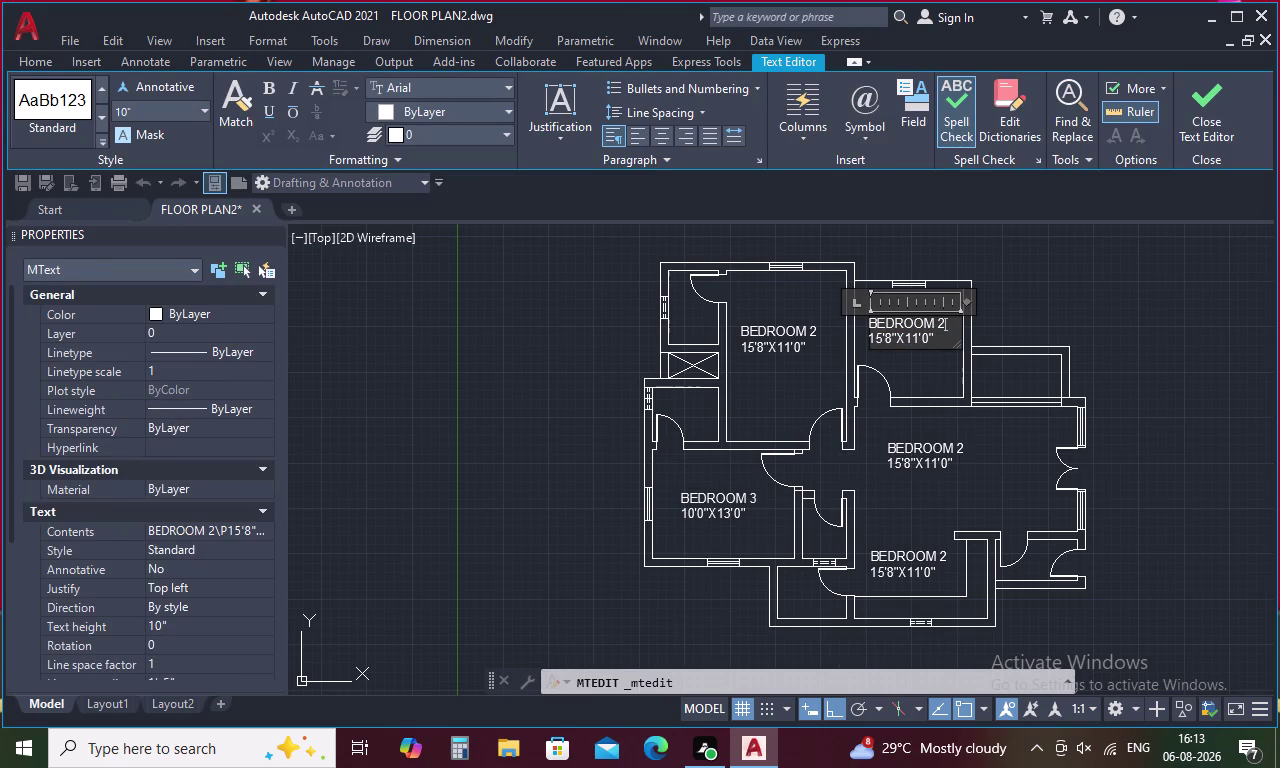
key(BackSpace)
key(1)
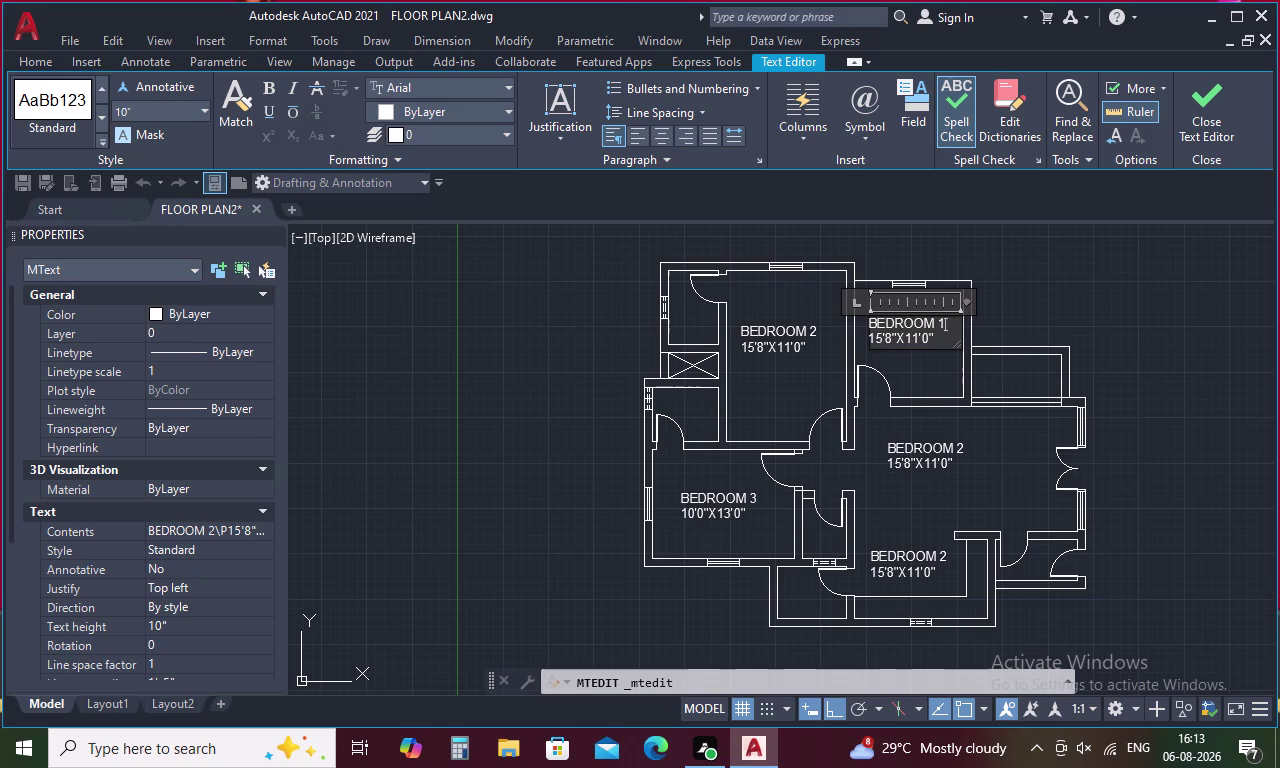
Change the label's second dimension to 10'0".
key(Down)
key(Left)
key(Left)
key(Left)
key(BackSpace)
key(0)
key(Left)
key(Left)
key(Left)
key(Left)
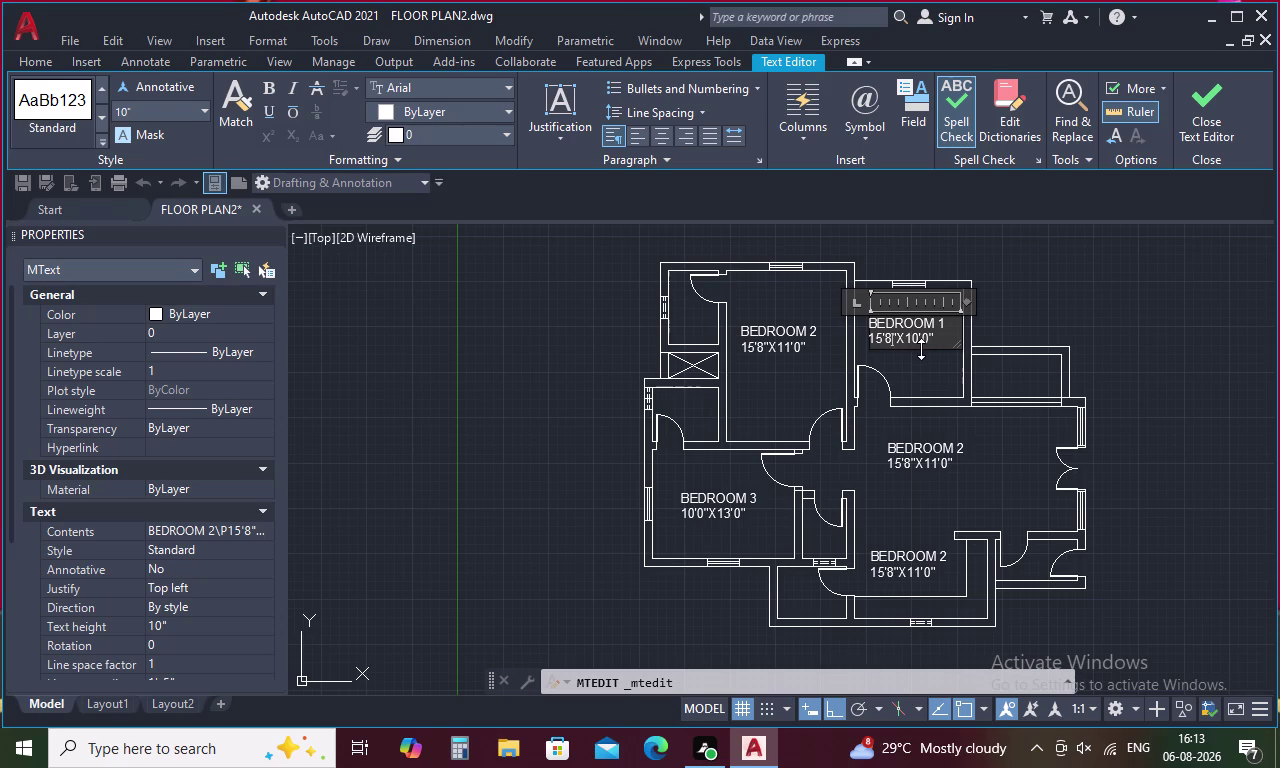
Change the first dimension to 10'0", completing the BEDROOM 1 label.
key(BackSpace)
key(0)
key(Left)
key(Left)
key(BackSpace)
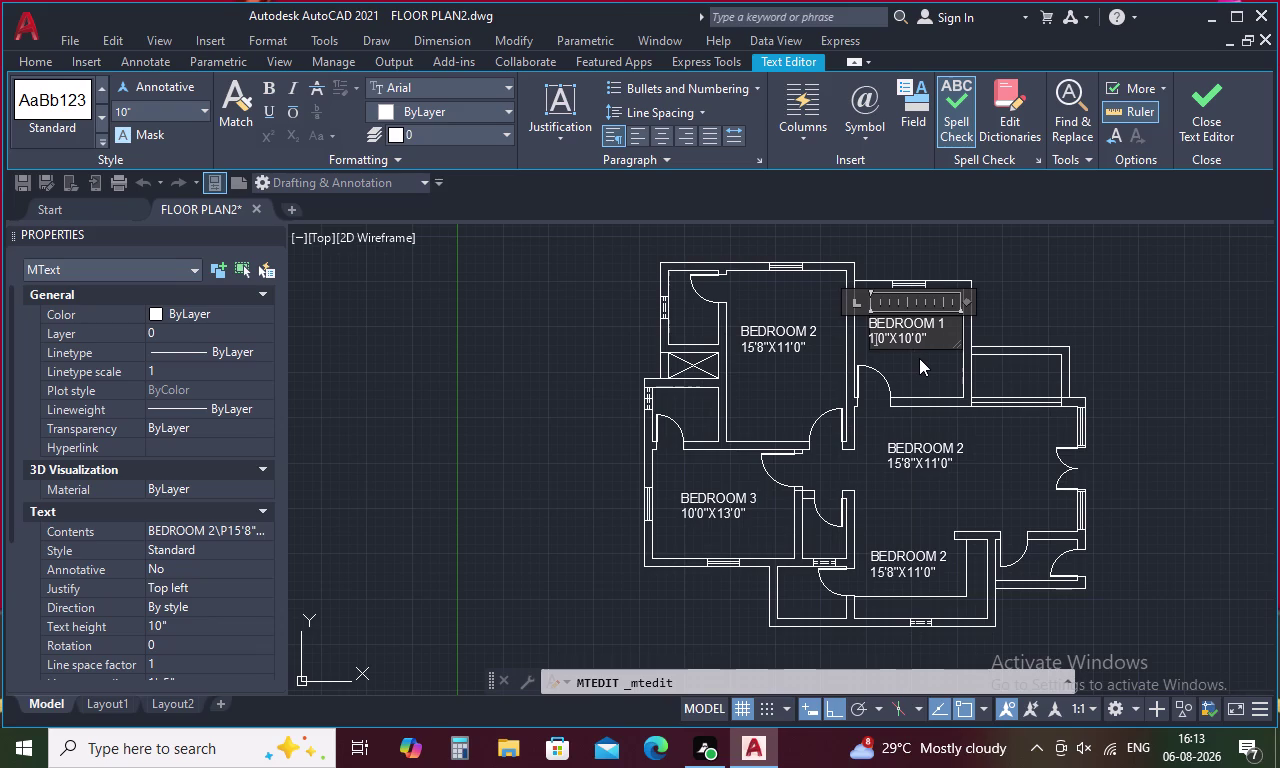
key(0)
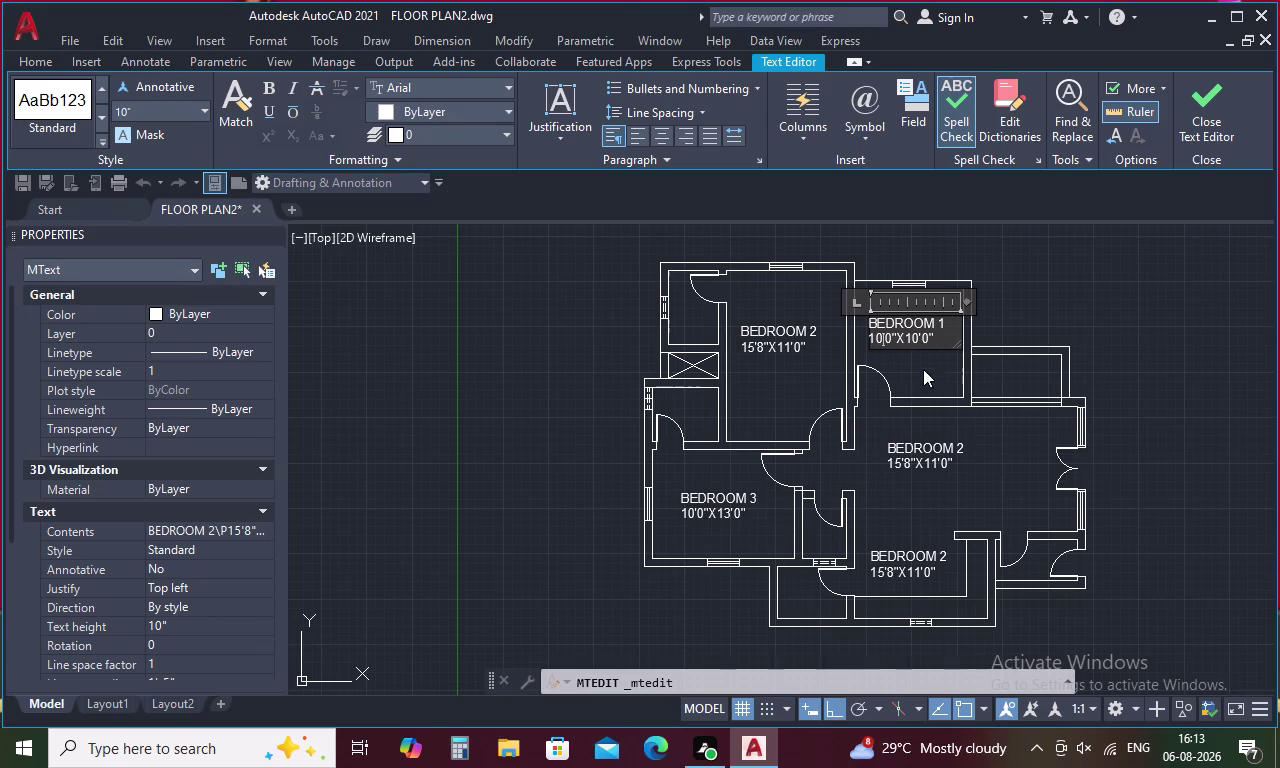
click(1005, 261)
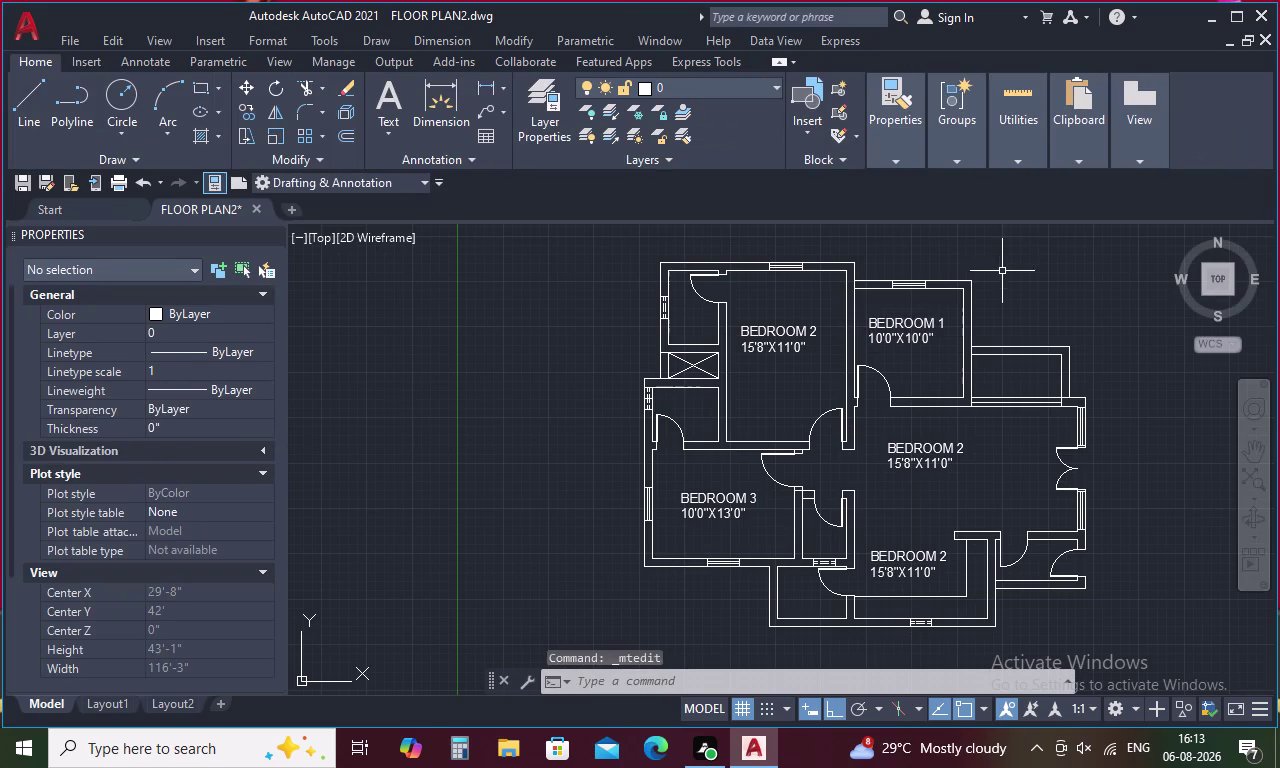
Rename the lower room label from BEDROOM 2 to KITCHEN.
double_click(902, 559)
click(943, 574)
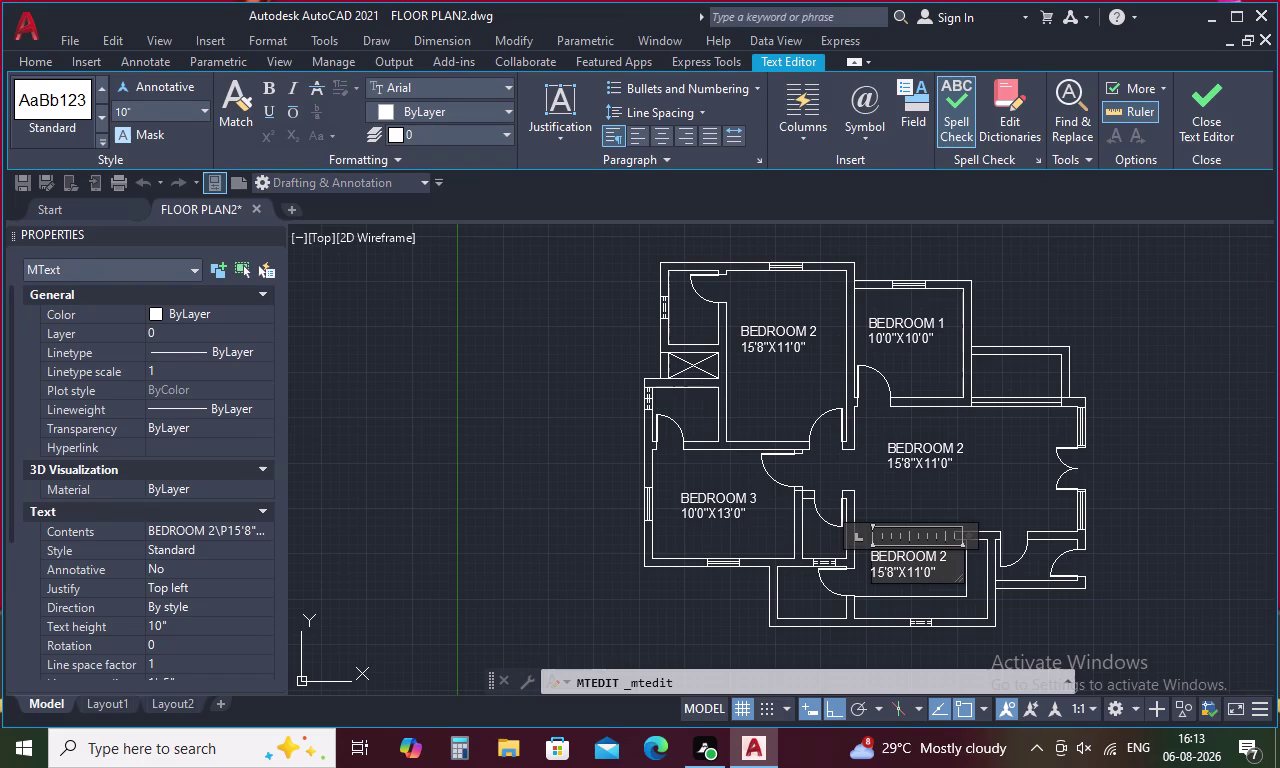
click(942, 555)
key(Right)
key(BackSpace)
key(BackSpace)
key(BackSpace)
key(BackSpace)
key(BackSpace)
key(BackSpace)
key(BackSpace)
key(BackSpace)
key(BackSpace)
key(k)
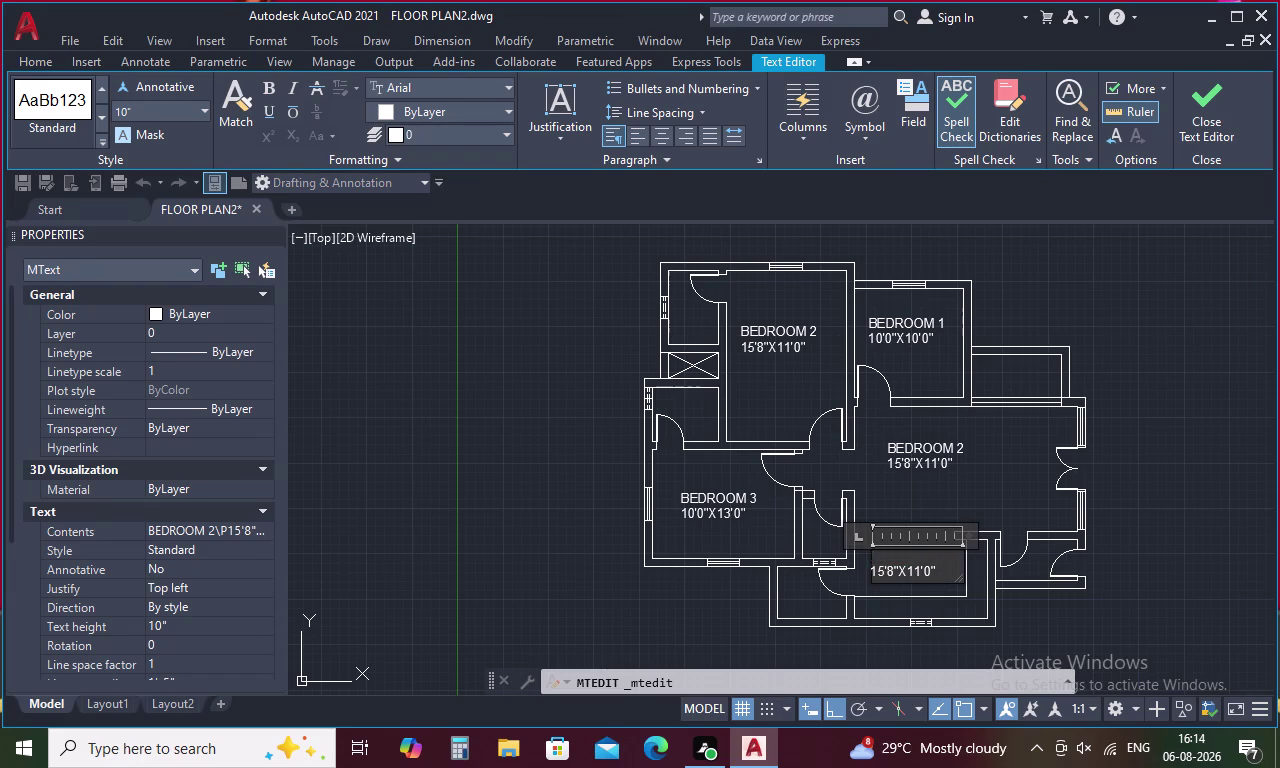
key(i)
key(t)
text(CH)
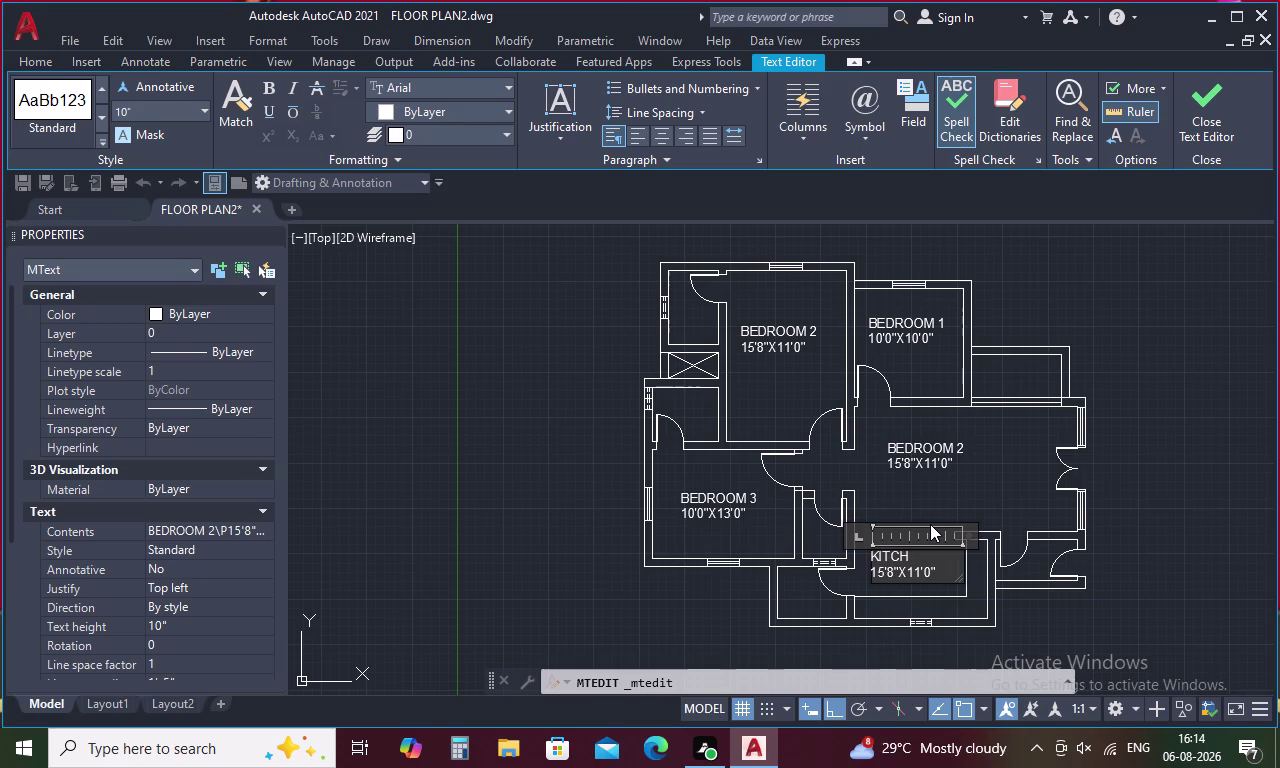
text(EN)
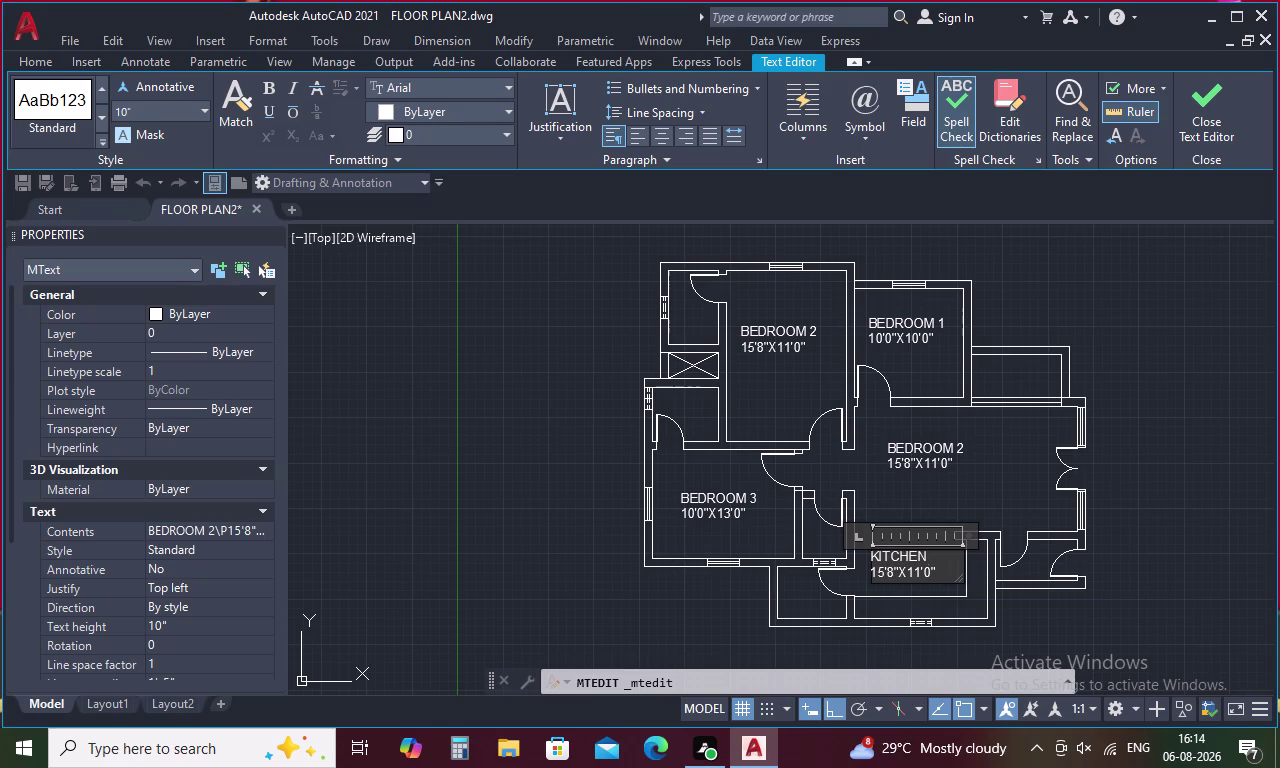
Change the kitchen label's second dimension to 12'3".
click(930, 574)
key(BackSpace)
key(3)
key(Left)
key(Left)
key(BackSpace)
key(2)
key(Left)
key(Left)
key(Left)
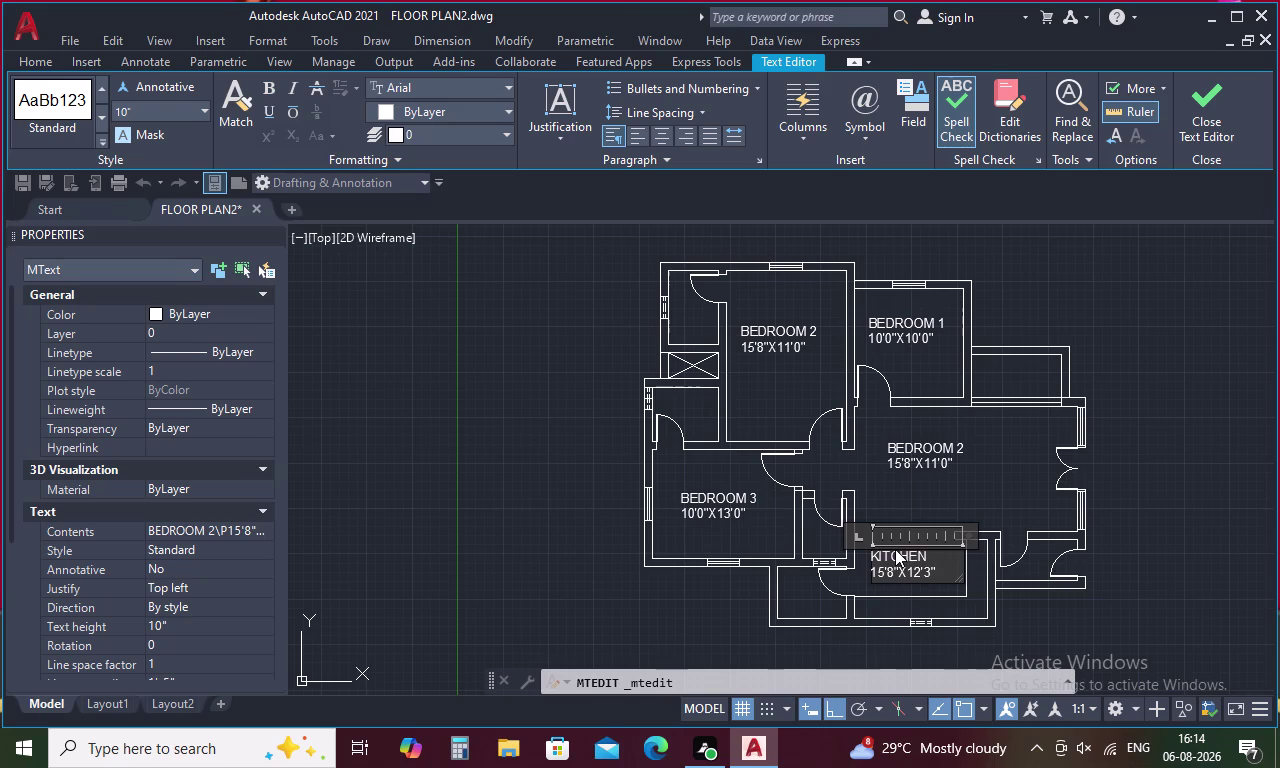
Change the first dimension to 7'3", completing the KITCHEN label.
key(Left)
key(BackSpace)
key(3)
key(Left)
key(Left)
key(BackSpace)
key(BackSpace)
key(7)
click(971, 503)
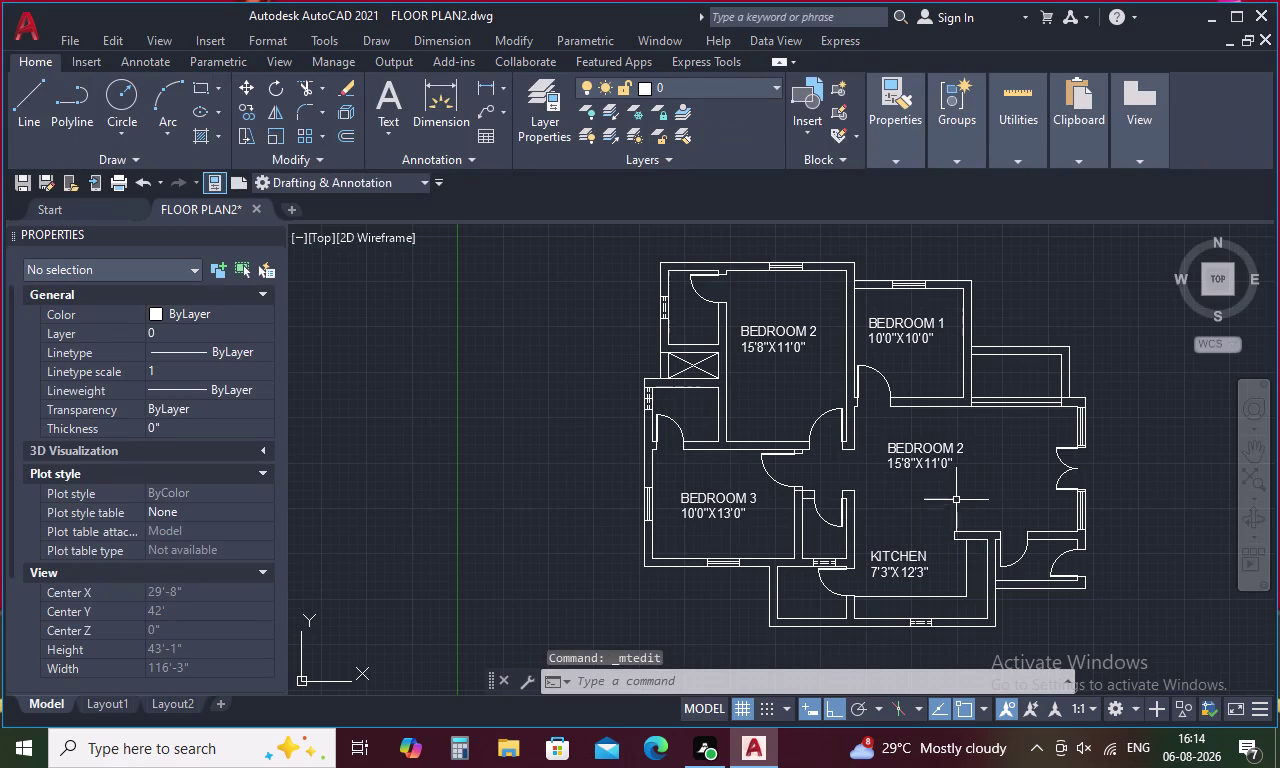
Select the central BEDROOM 2, 15'8"X11'0" label and delete it.
double_click(942, 453)
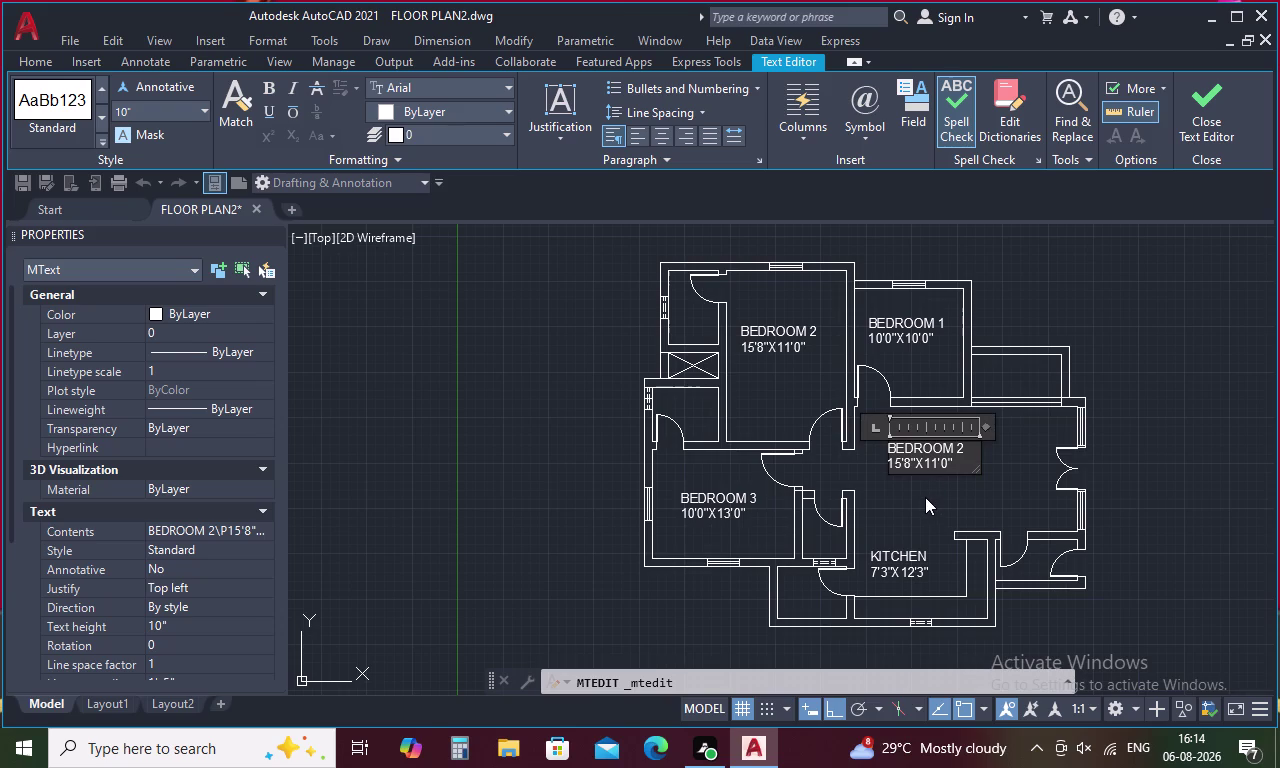
key(Escape)
drag(967, 446, 866, 426)
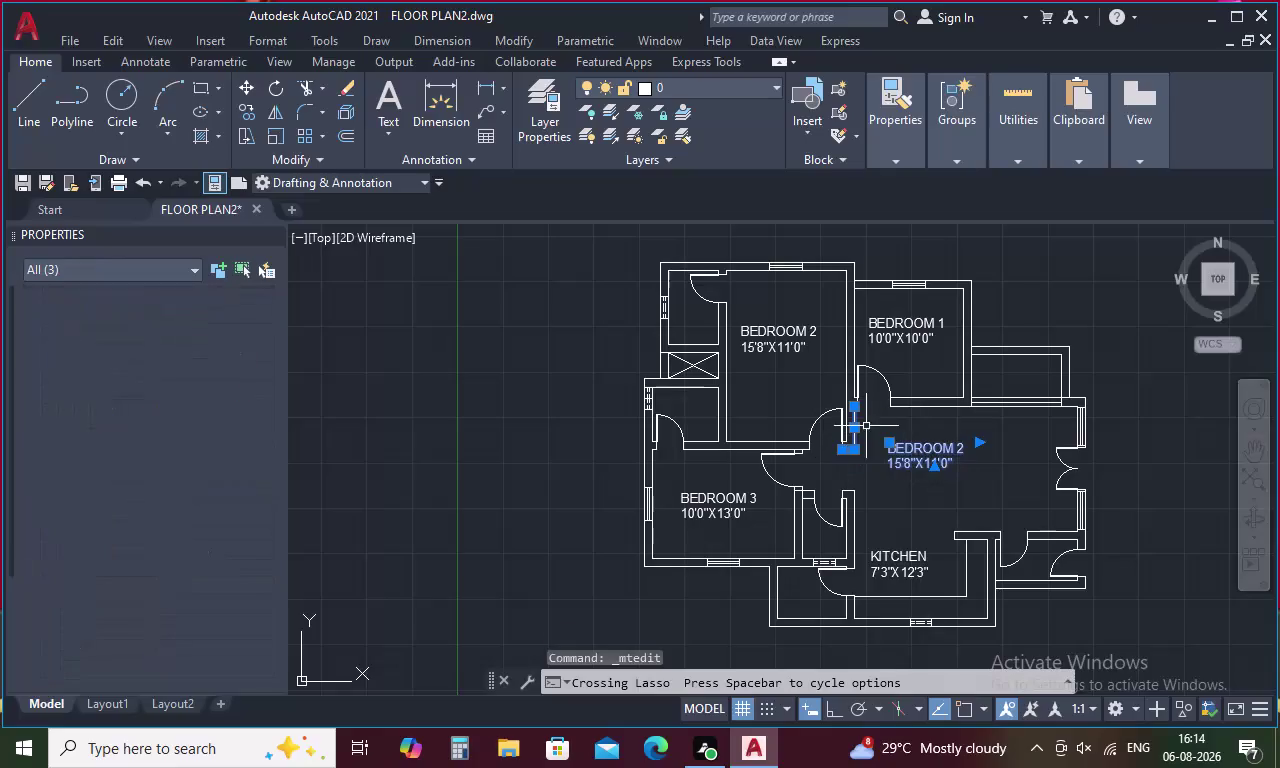
key(Escape)
drag(957, 430, 921, 469)
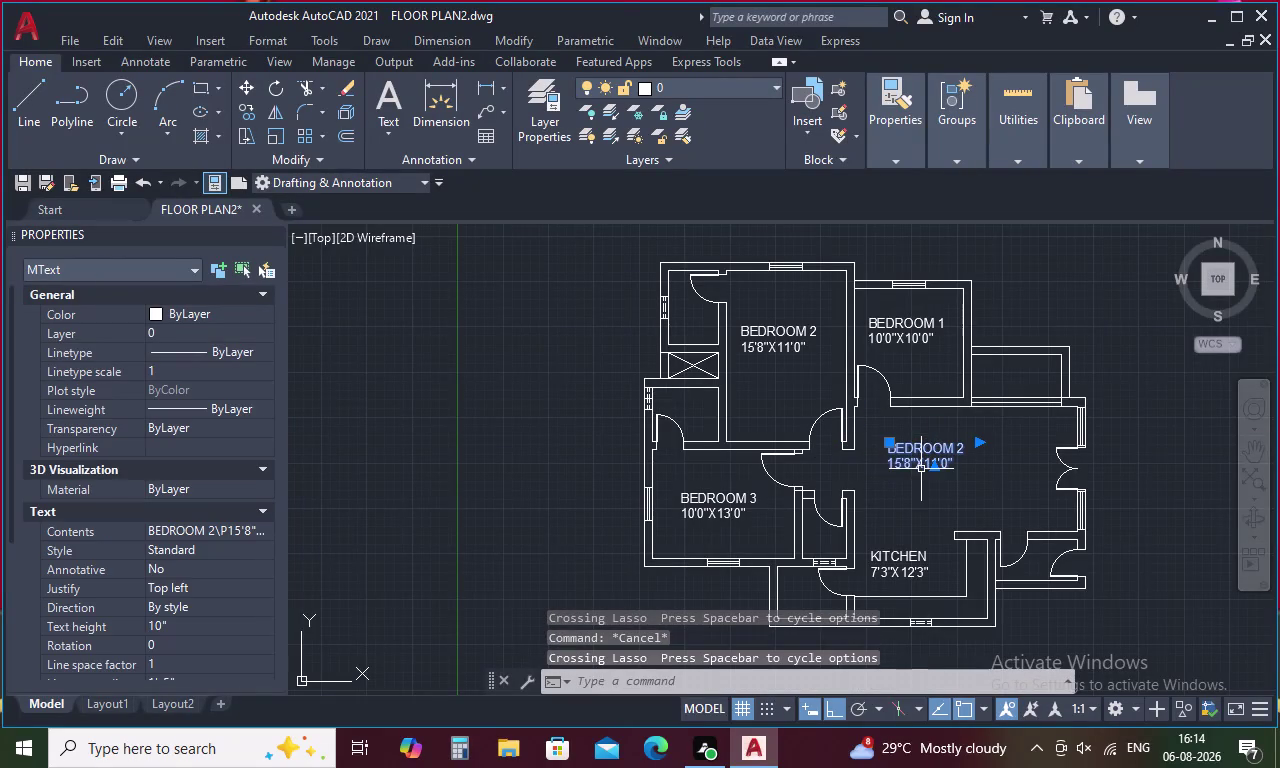
key(Delete)
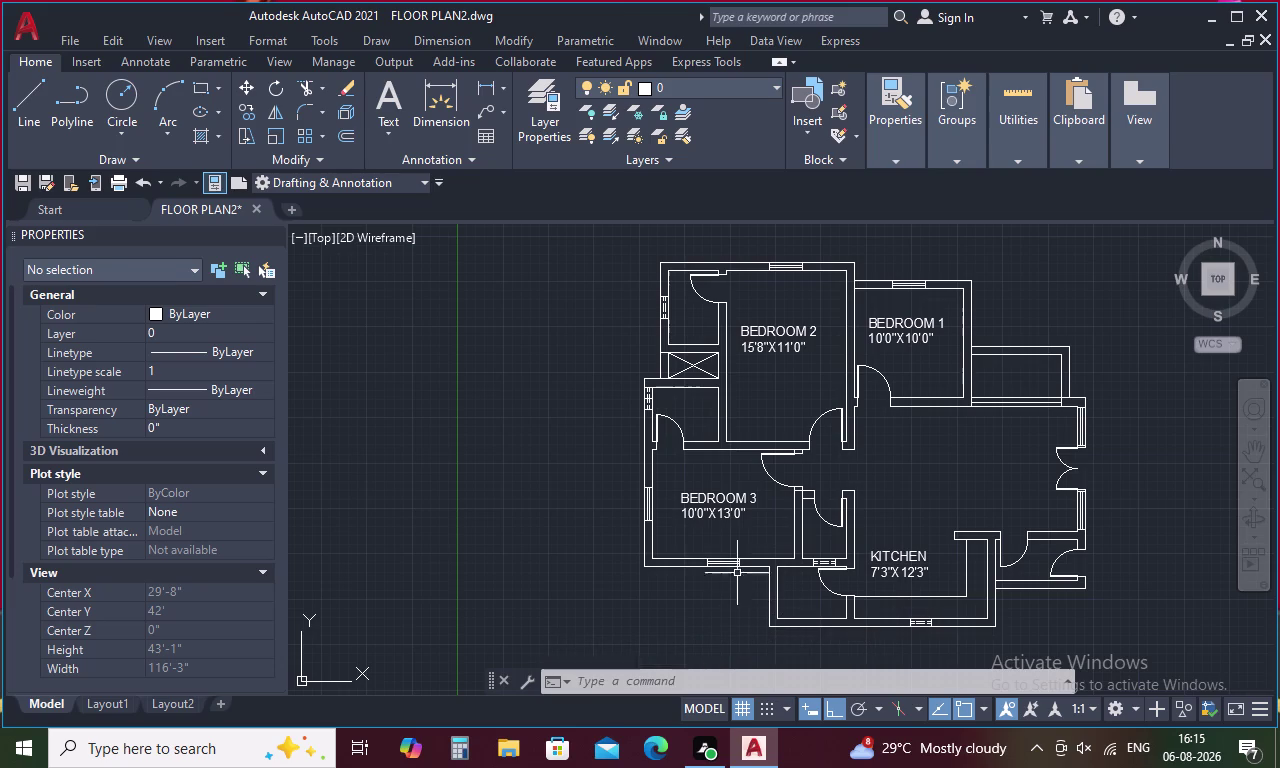
Move the BEDROOM 3 label higher within its room.
click(697, 516)
right_click(693, 512)
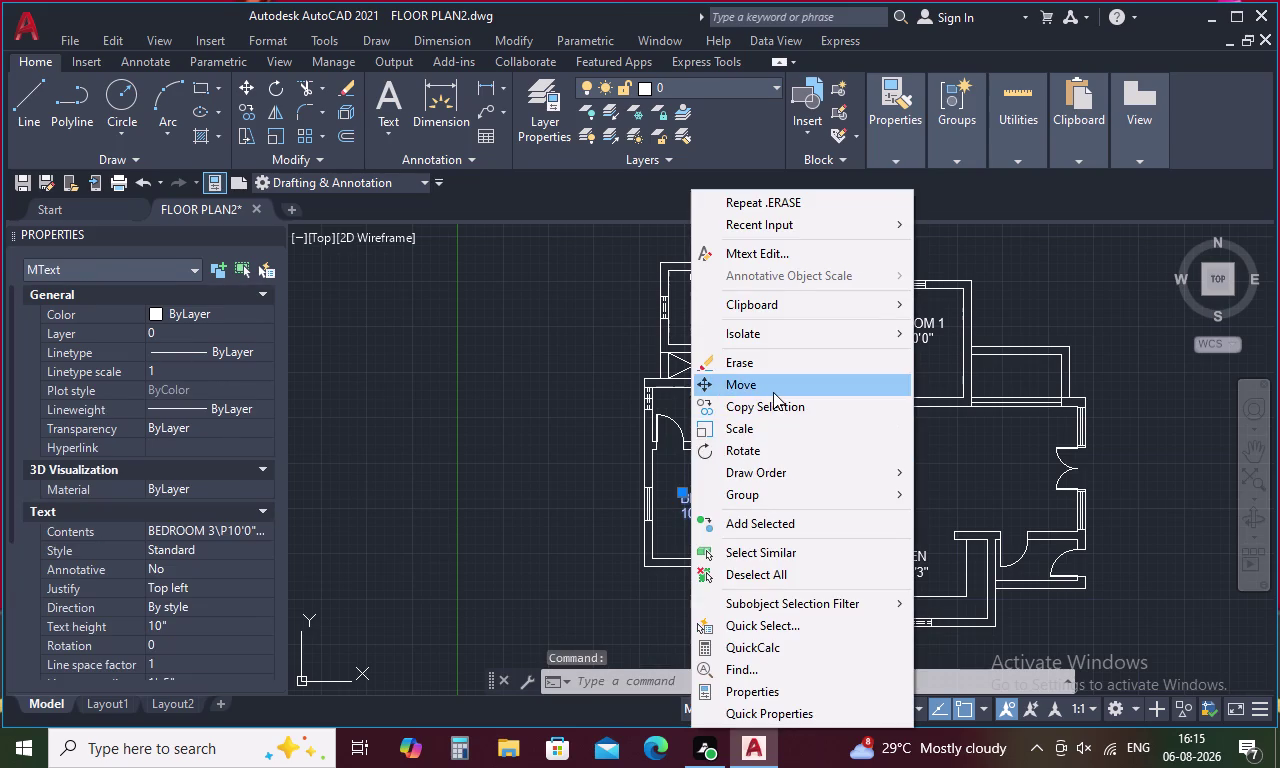
click(773, 392)
click(683, 497)
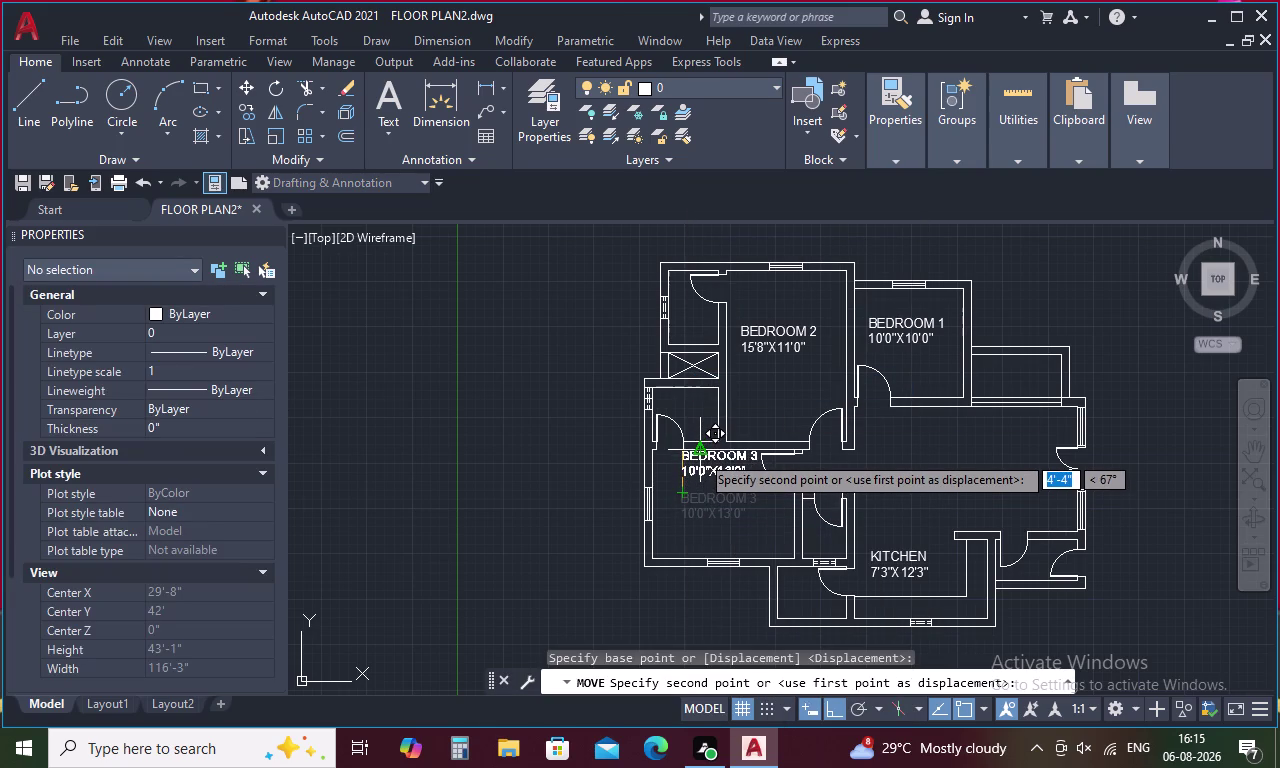
scroll(up, 3)
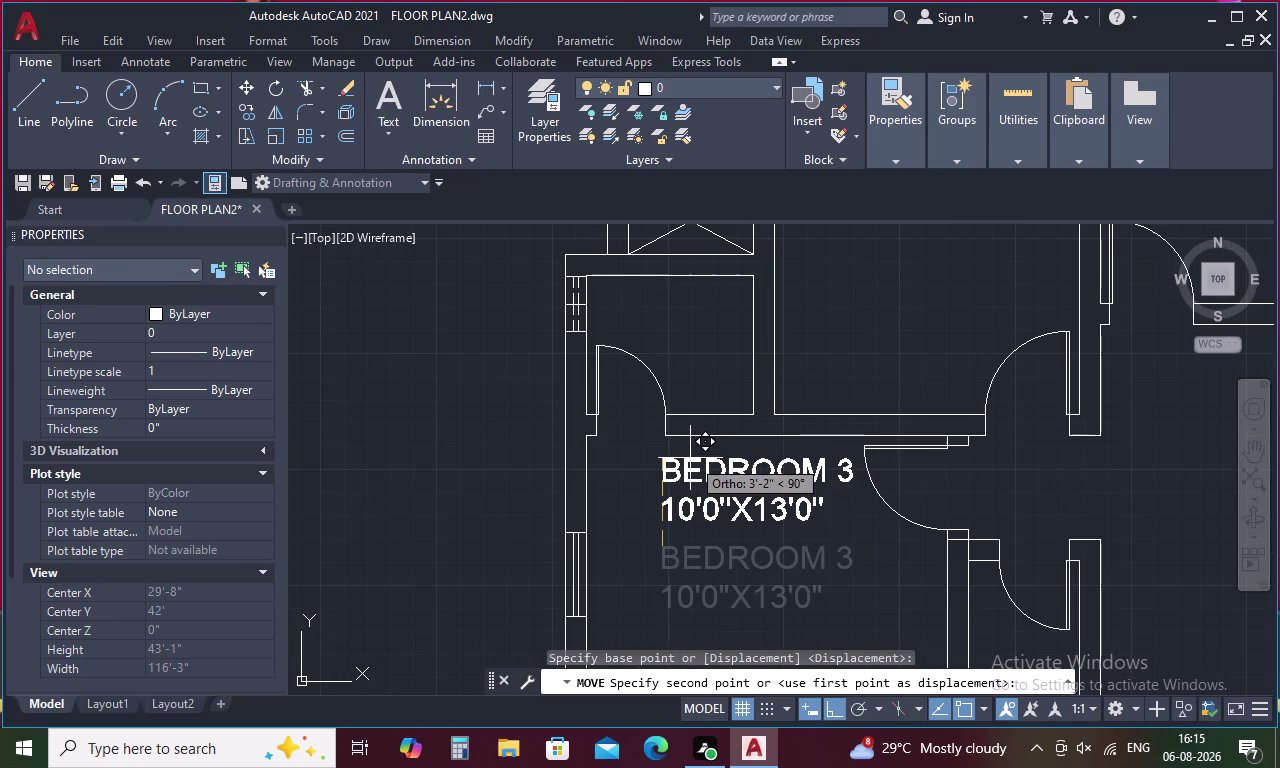
click(690, 454)
scroll(down, 3)
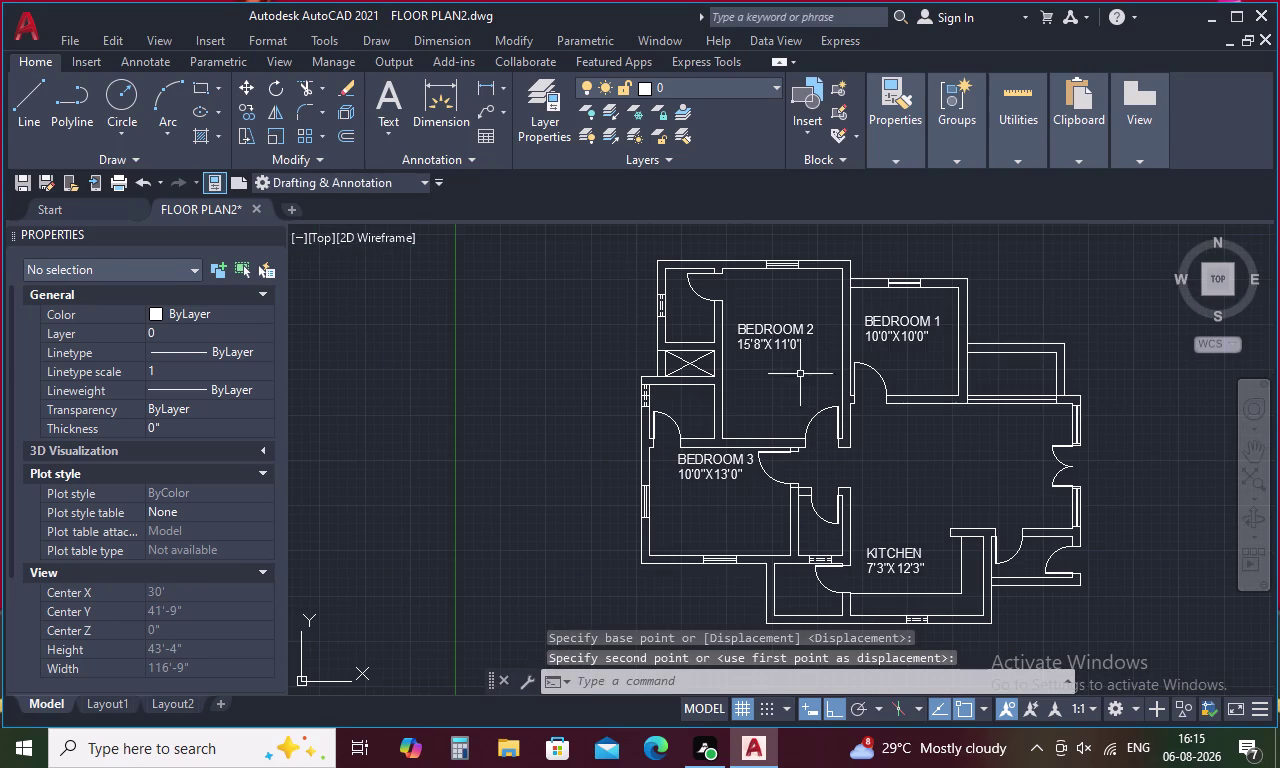
Move the upper-left BEDROOM 2 label to the middle of its room.
click(780, 329)
right_click(780, 329)
click(831, 386)
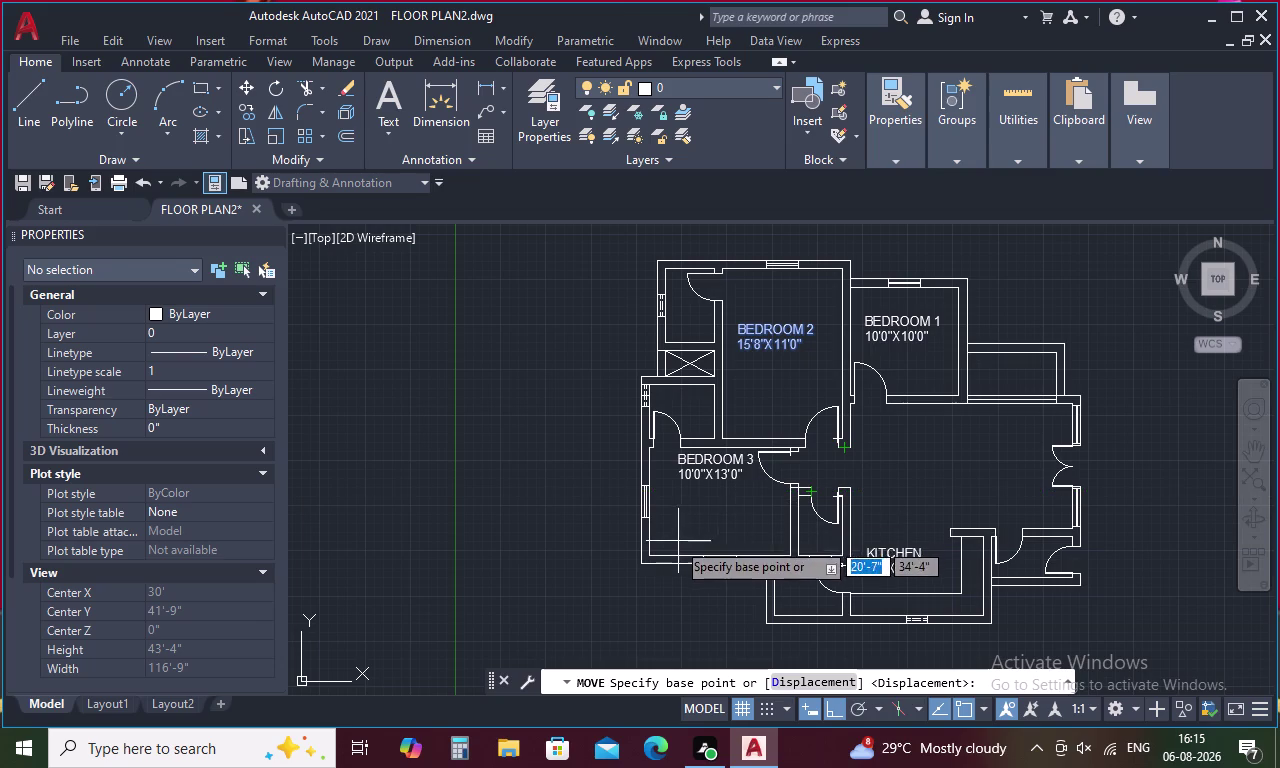
key(Escape)
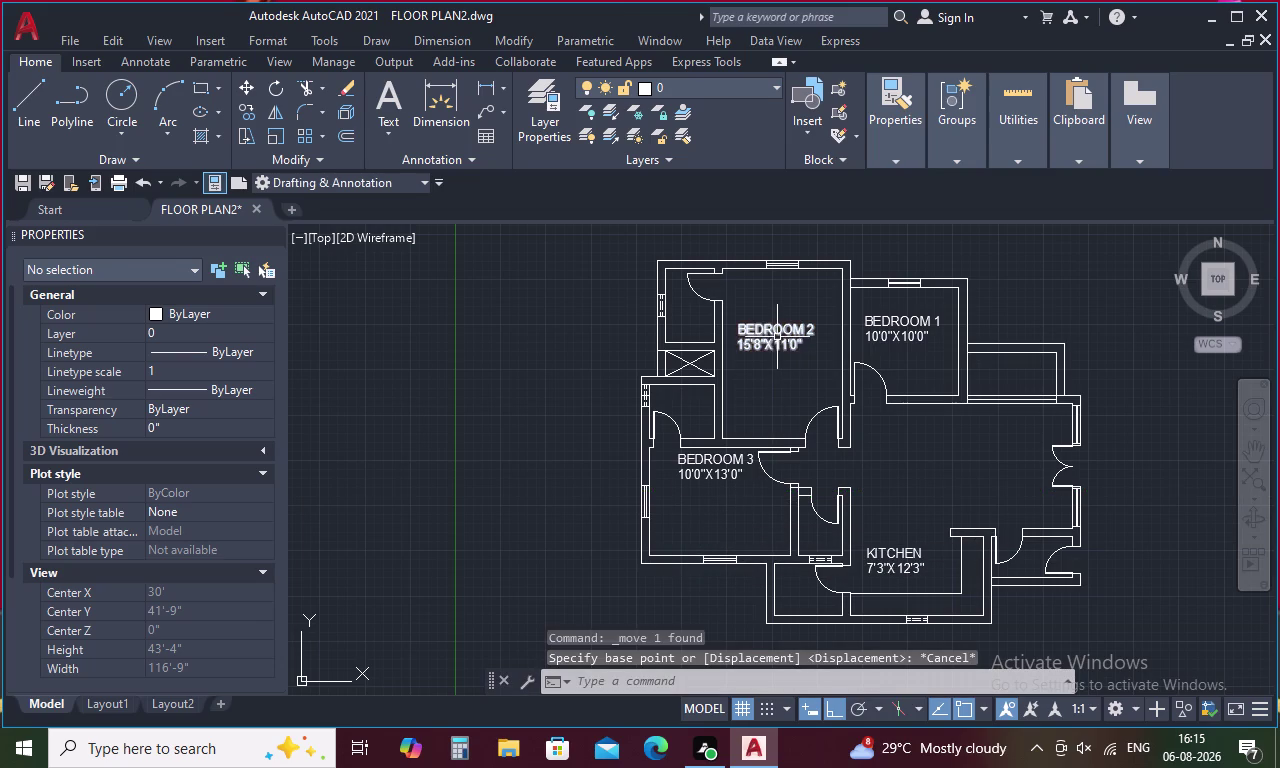
click(777, 337)
right_click(777, 337)
click(830, 387)
click(744, 335)
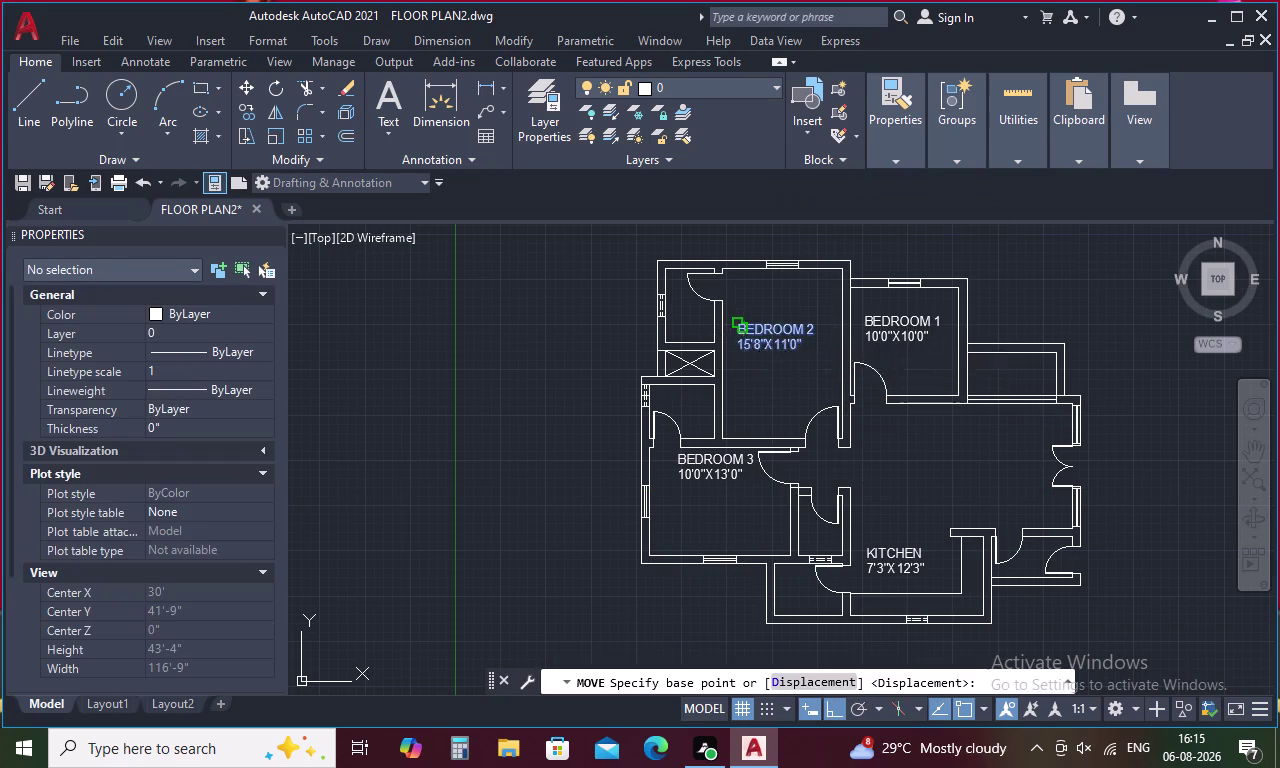
click(735, 389)
click(907, 337)
Shift the BEDROOM 1 label slightly lower.
right_click(907, 337)
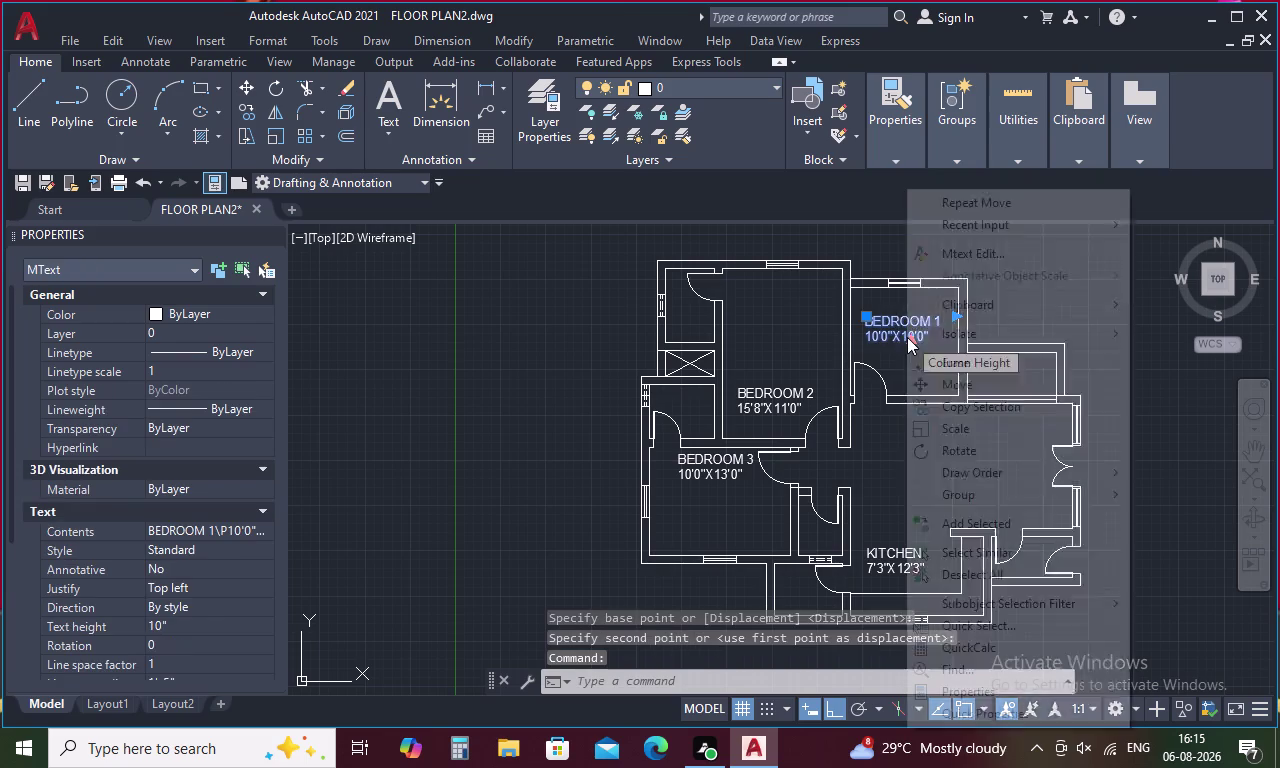
click(960, 386)
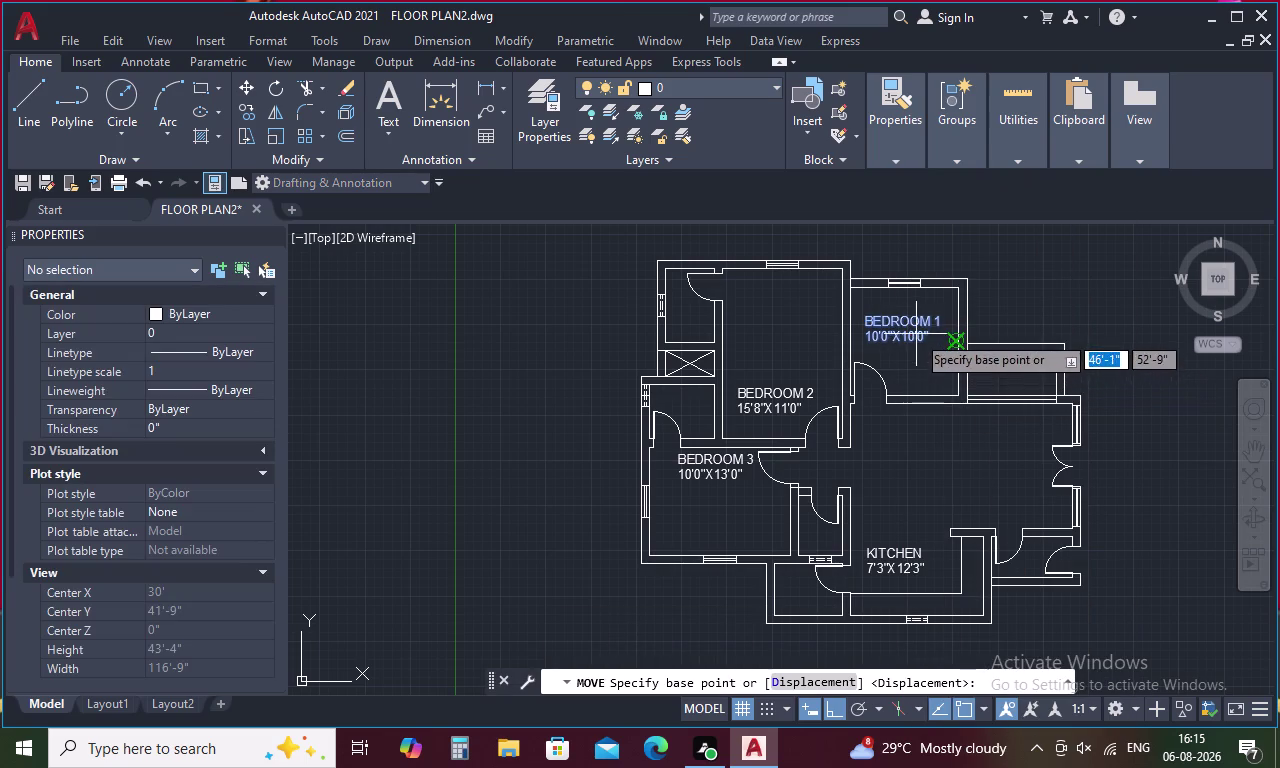
click(916, 334)
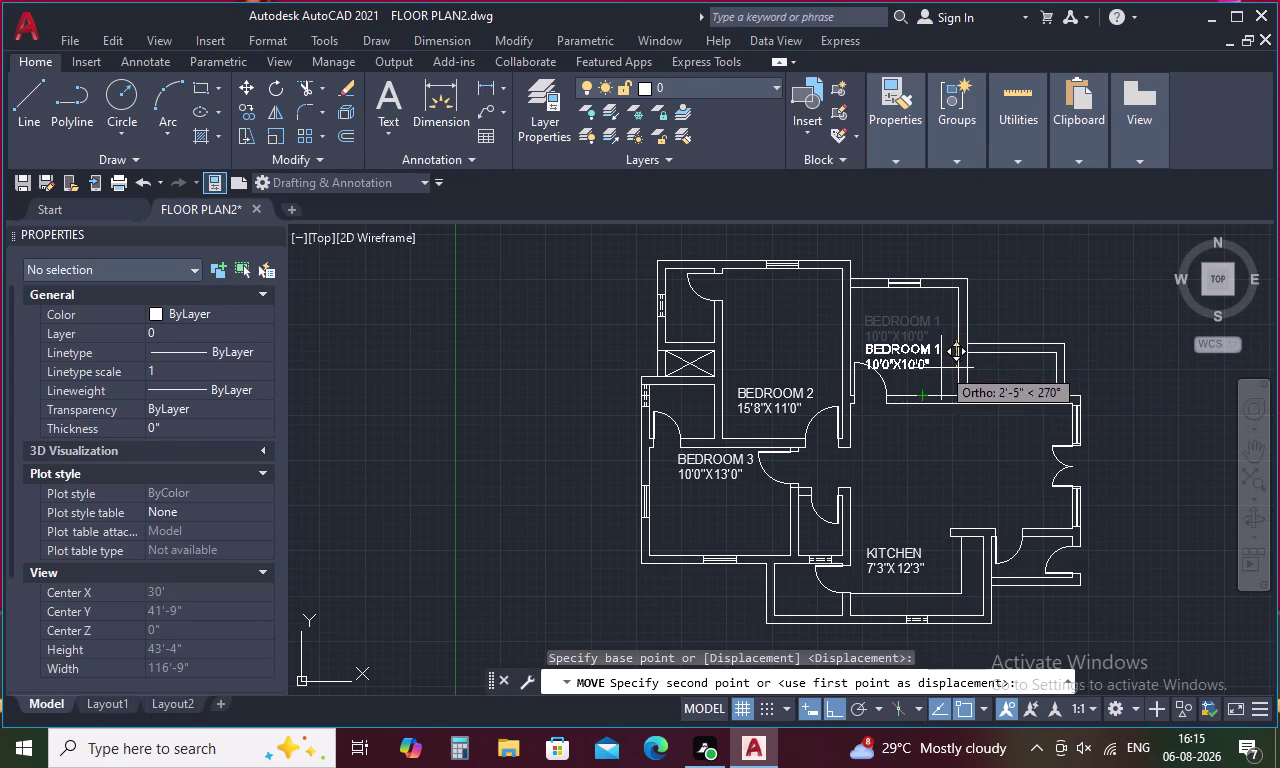
click(941, 358)
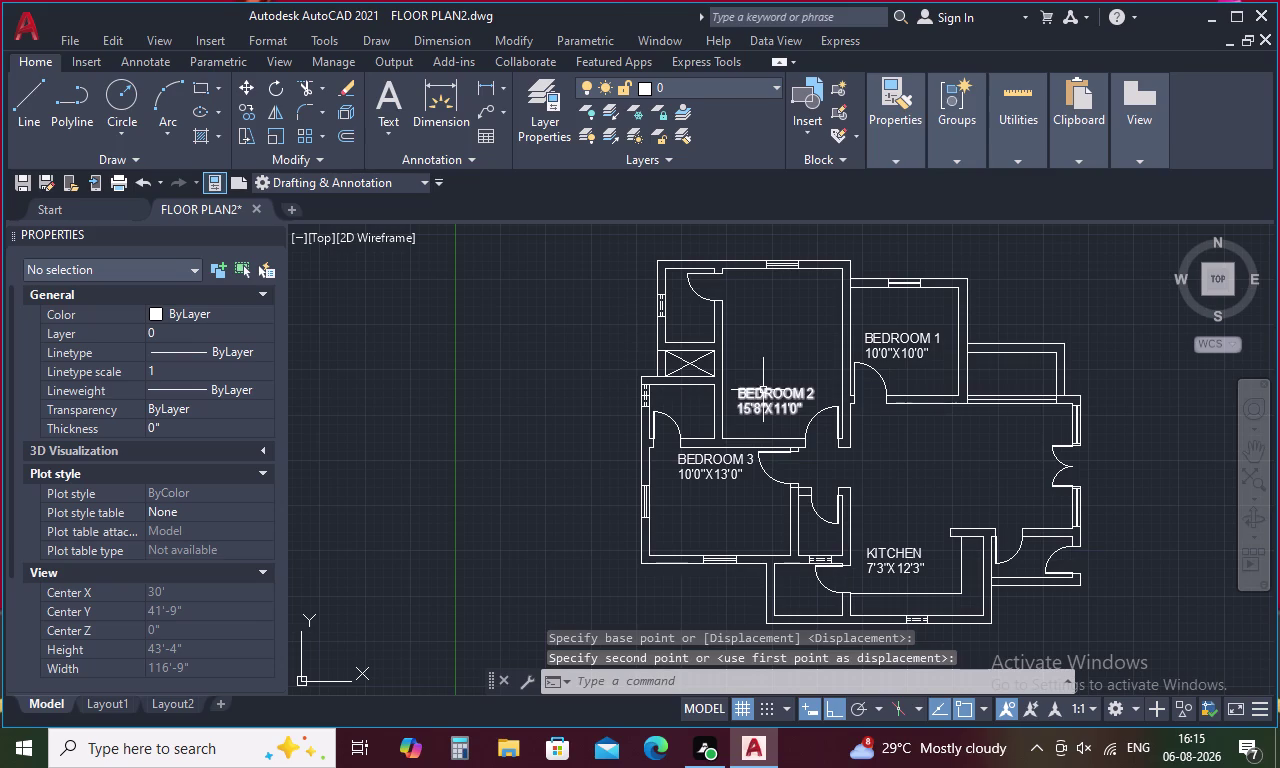
key(ctrl+2)
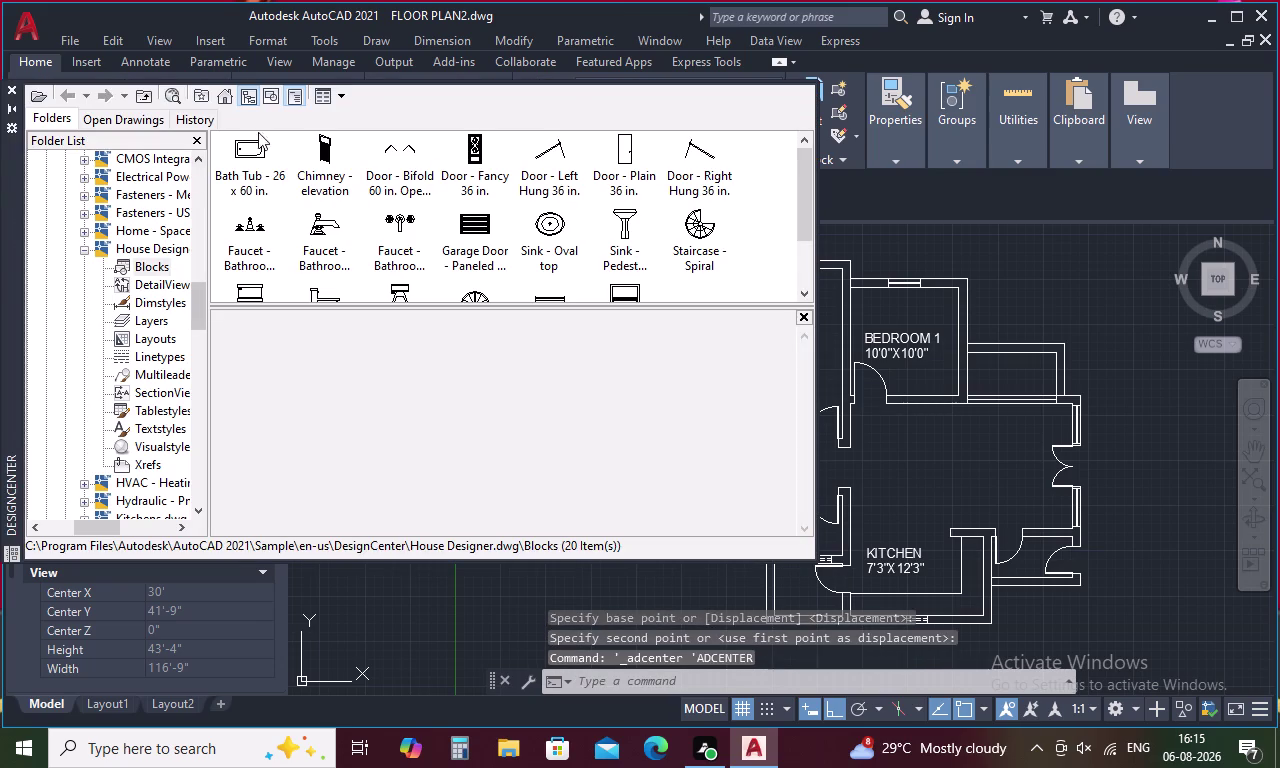
Insert the Toilet - top block to the right of the floor plan.
click(396, 290)
double_click(403, 260)
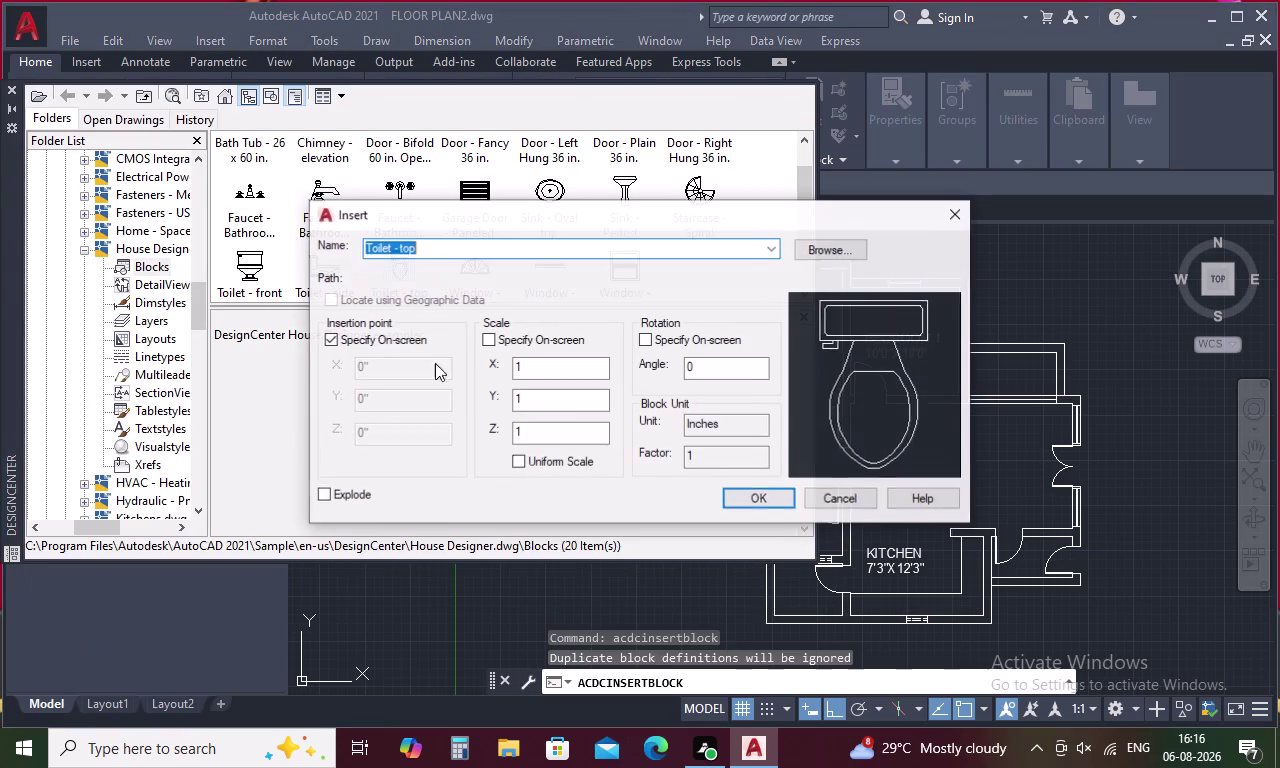
click(753, 498)
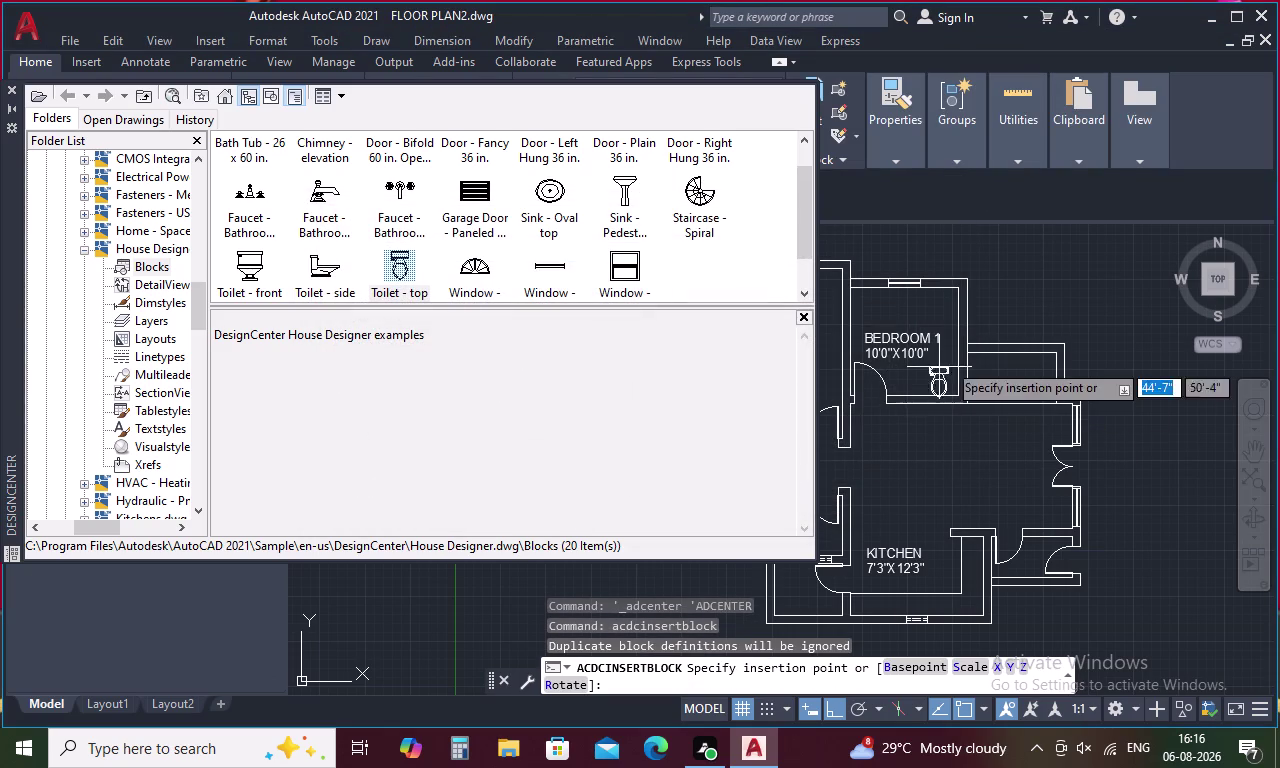
click(1051, 285)
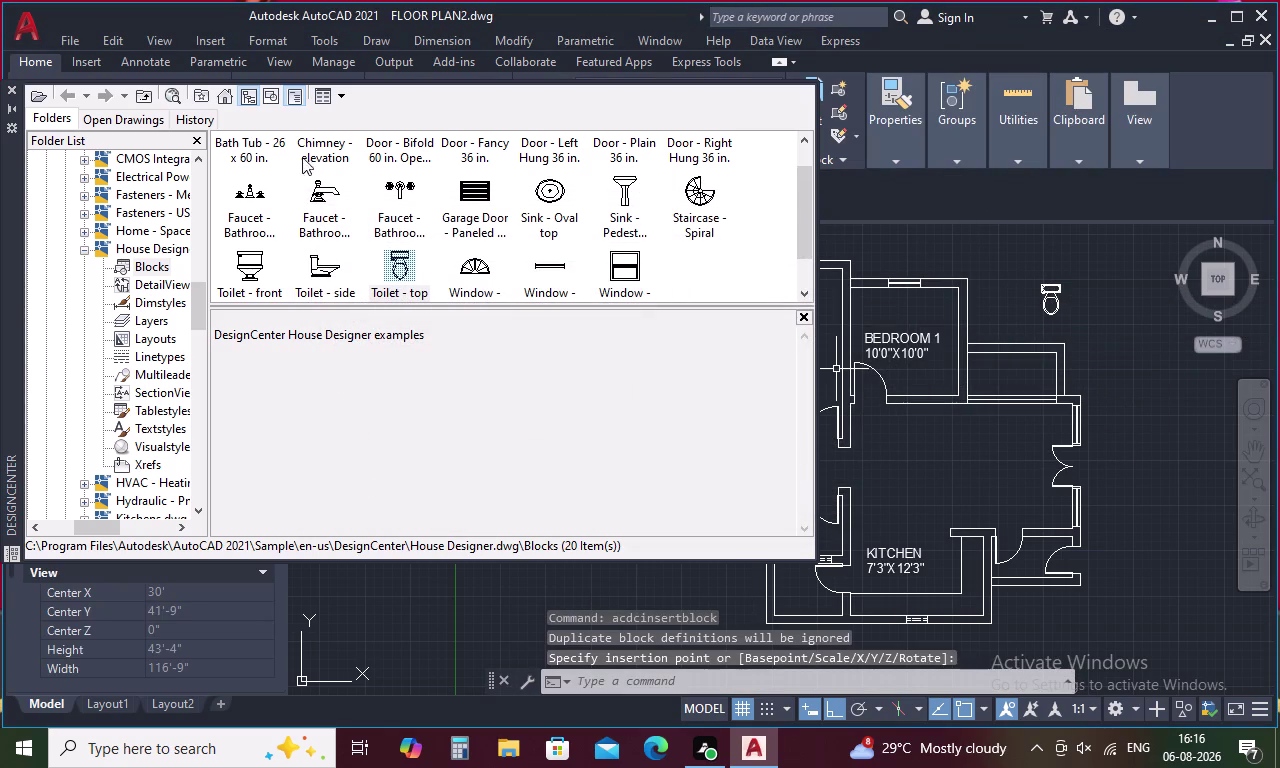
Insert the Sink - Oval top block above the plan's right side.
double_click(543, 185)
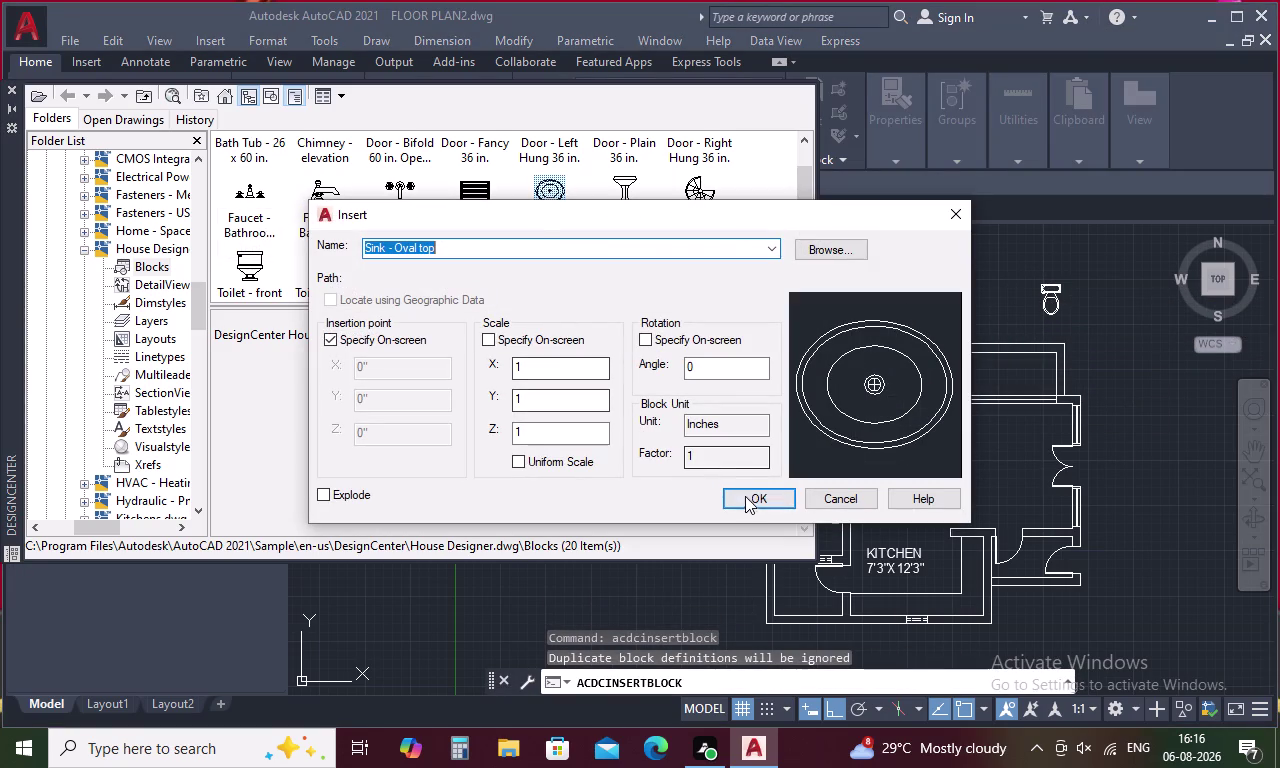
click(748, 497)
click(543, 190)
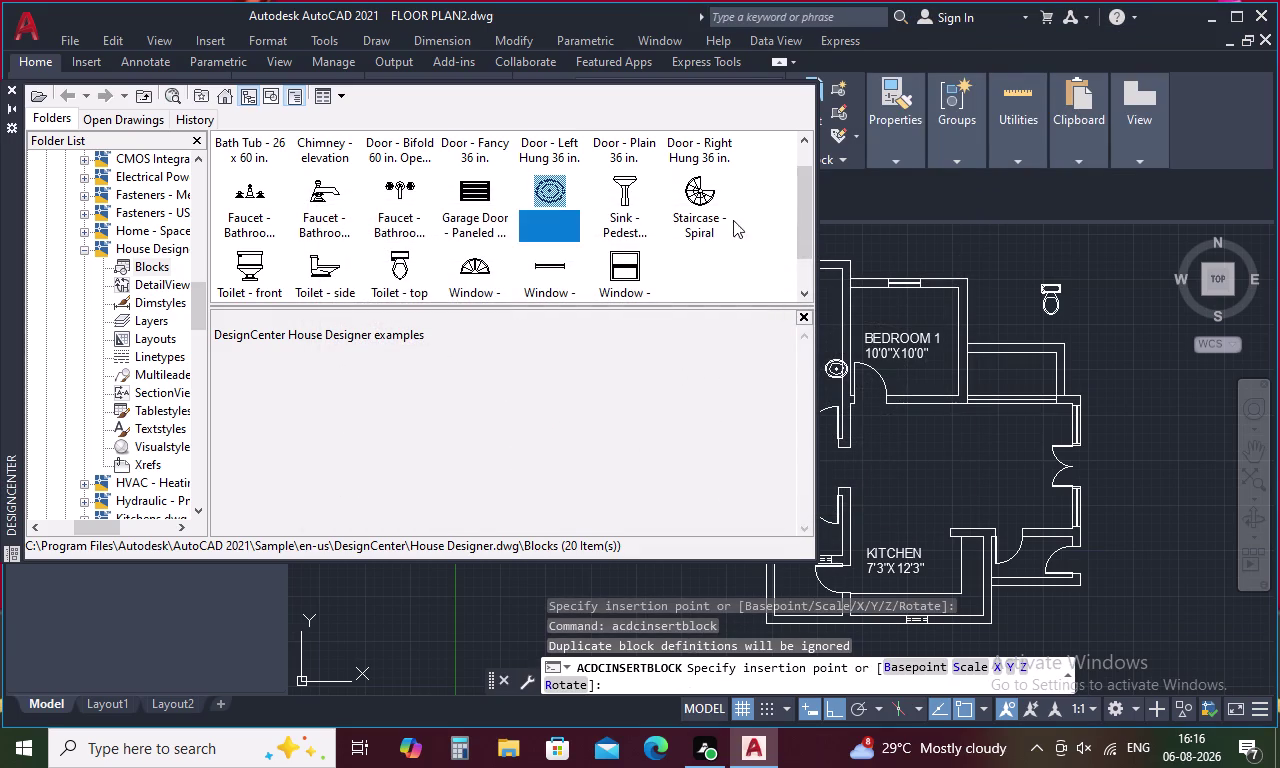
click(1013, 246)
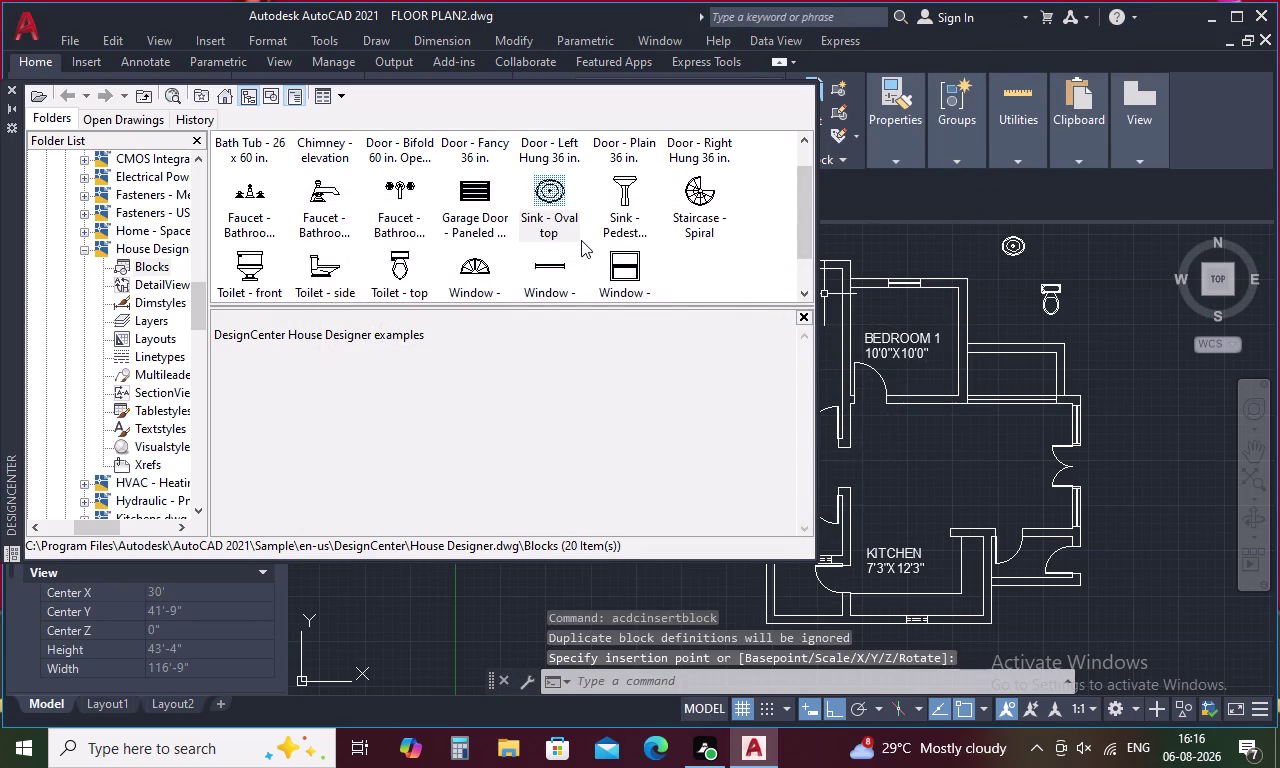
scroll(down, 3)
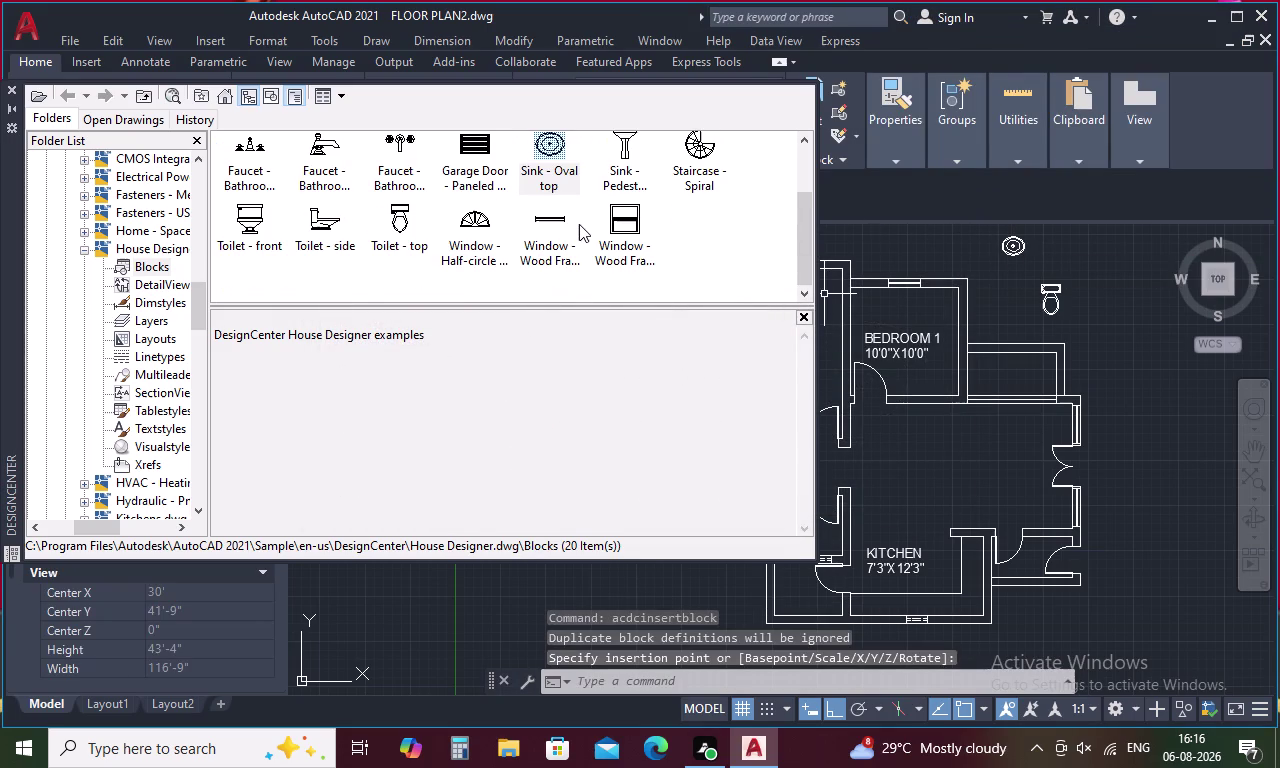
scroll(up, 3)
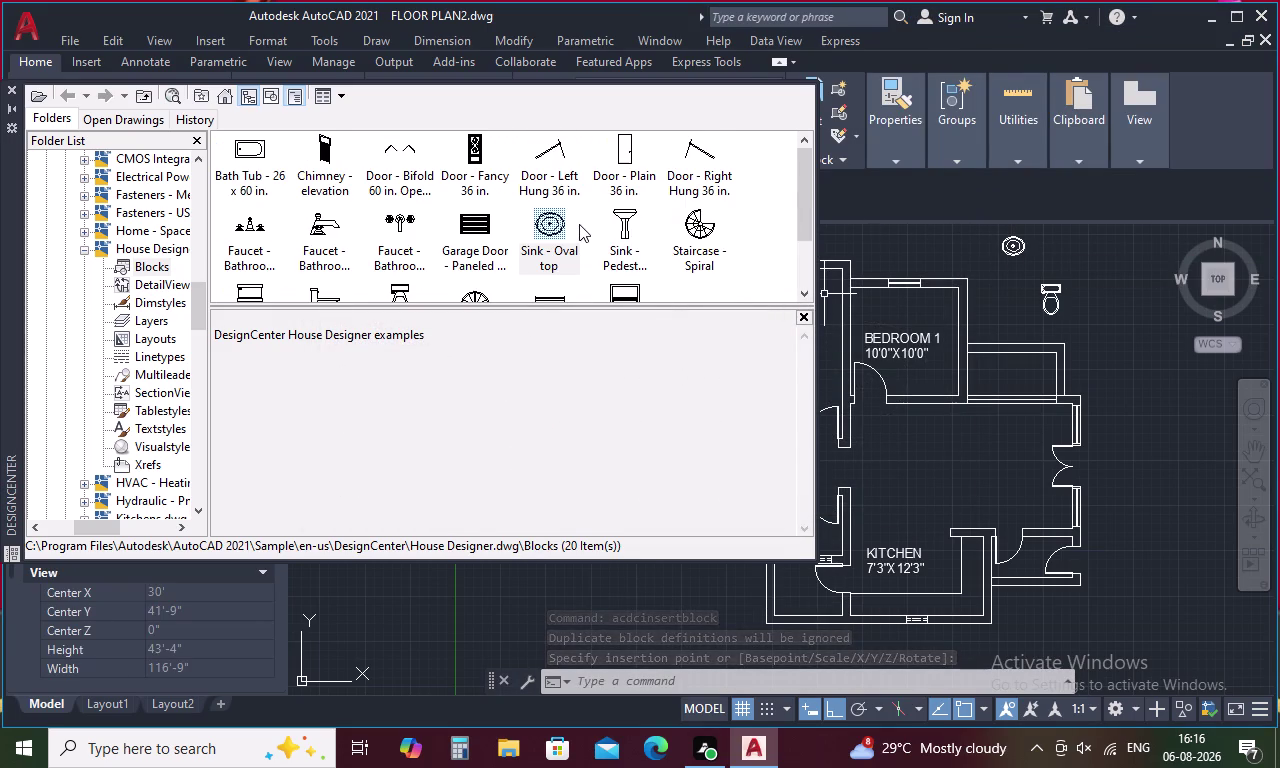
scroll(up, 3)
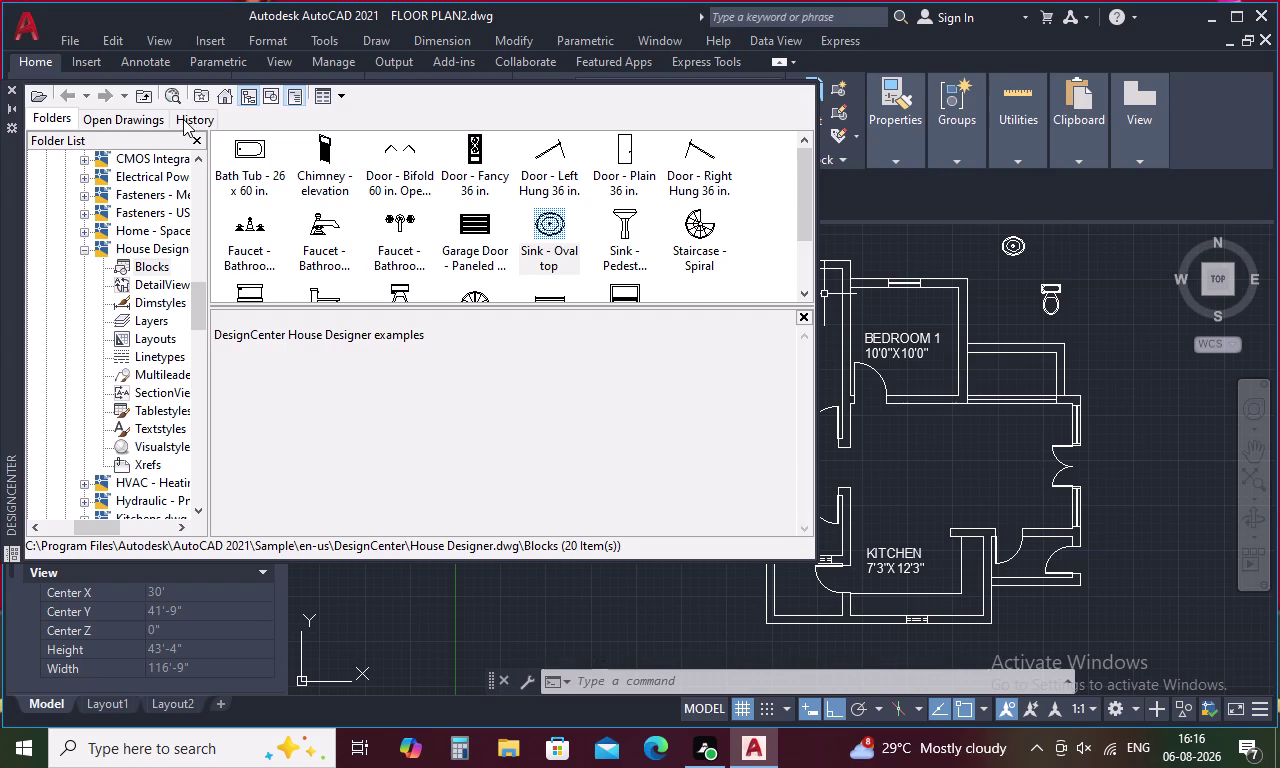
Open the Home - Space Planner blocks in DesignCenter and start inserting Bed - Queen.
click(227, 99)
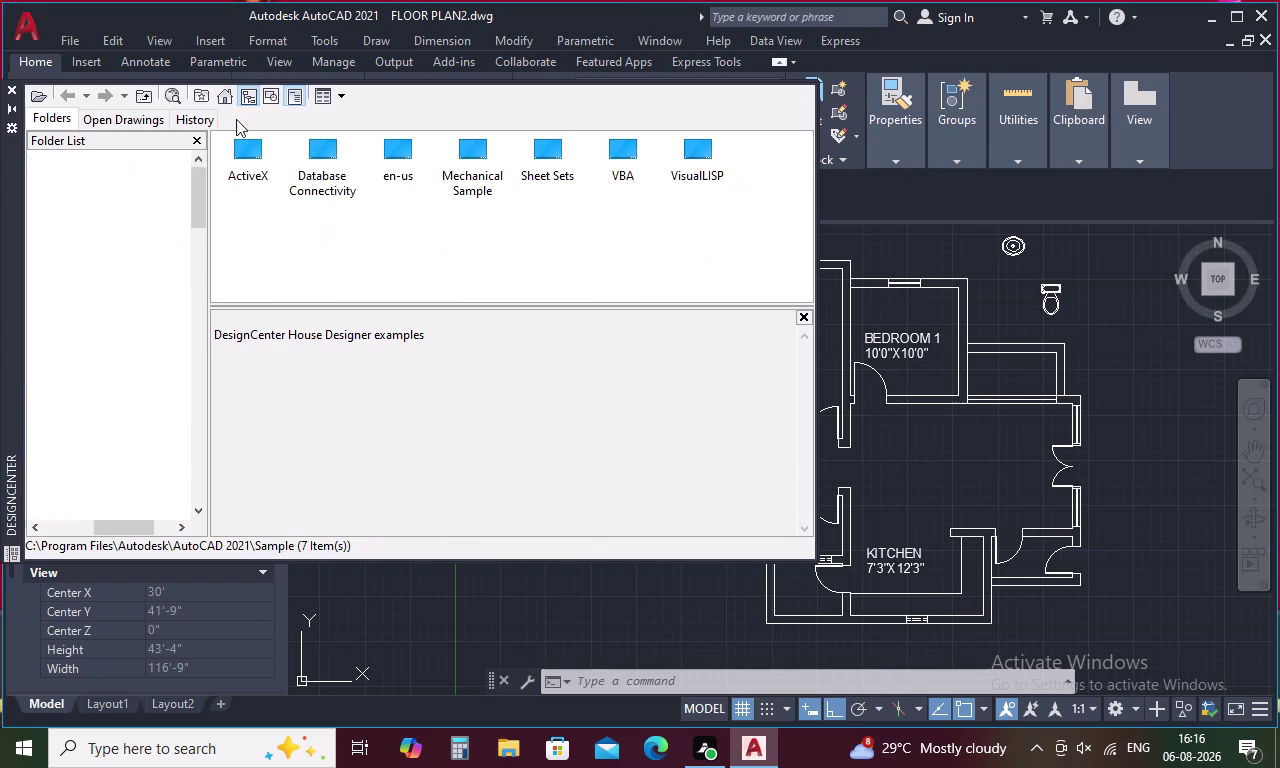
double_click(392, 147)
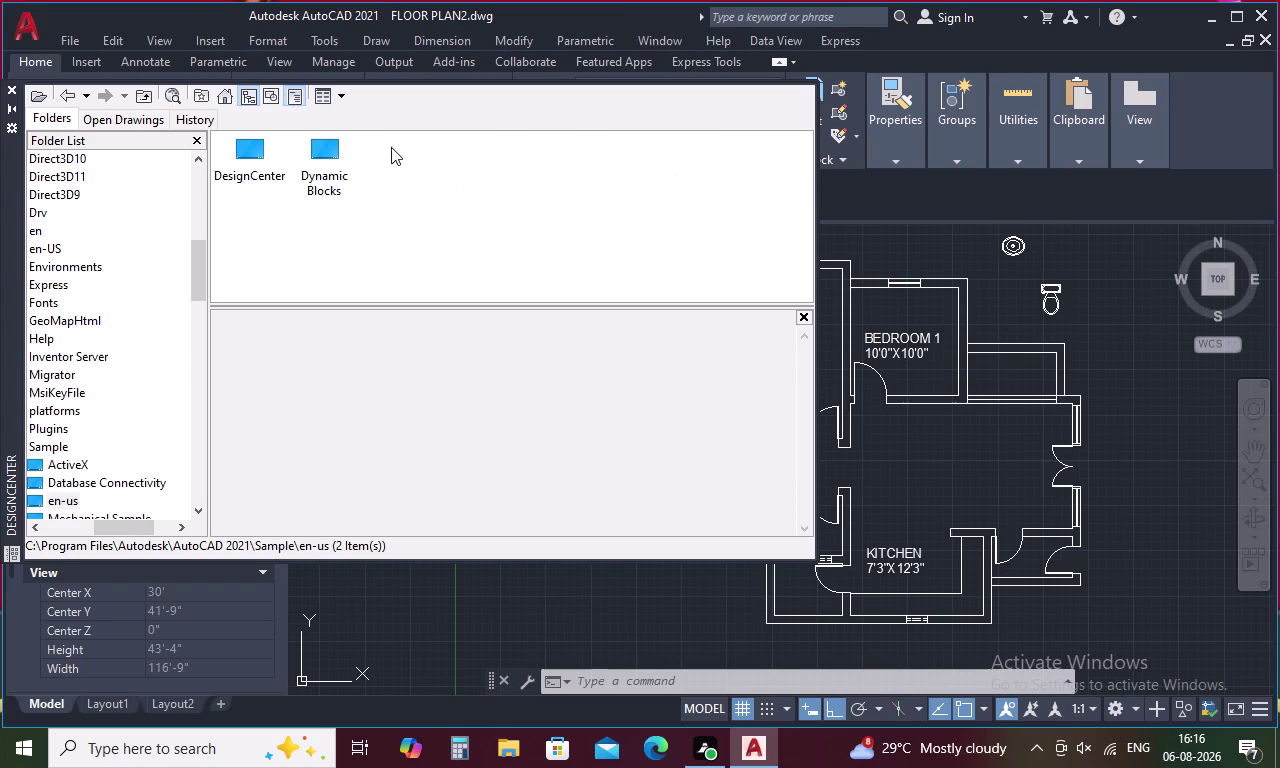
double_click(254, 150)
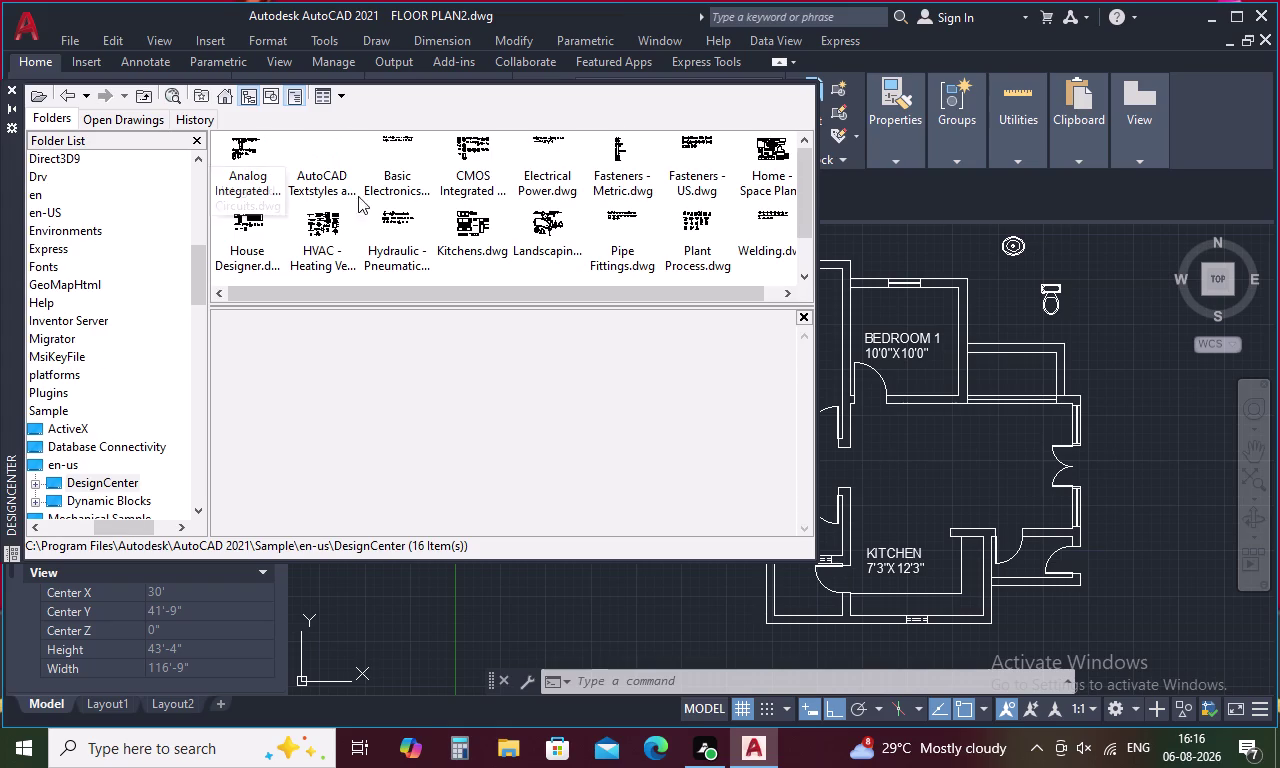
double_click(766, 177)
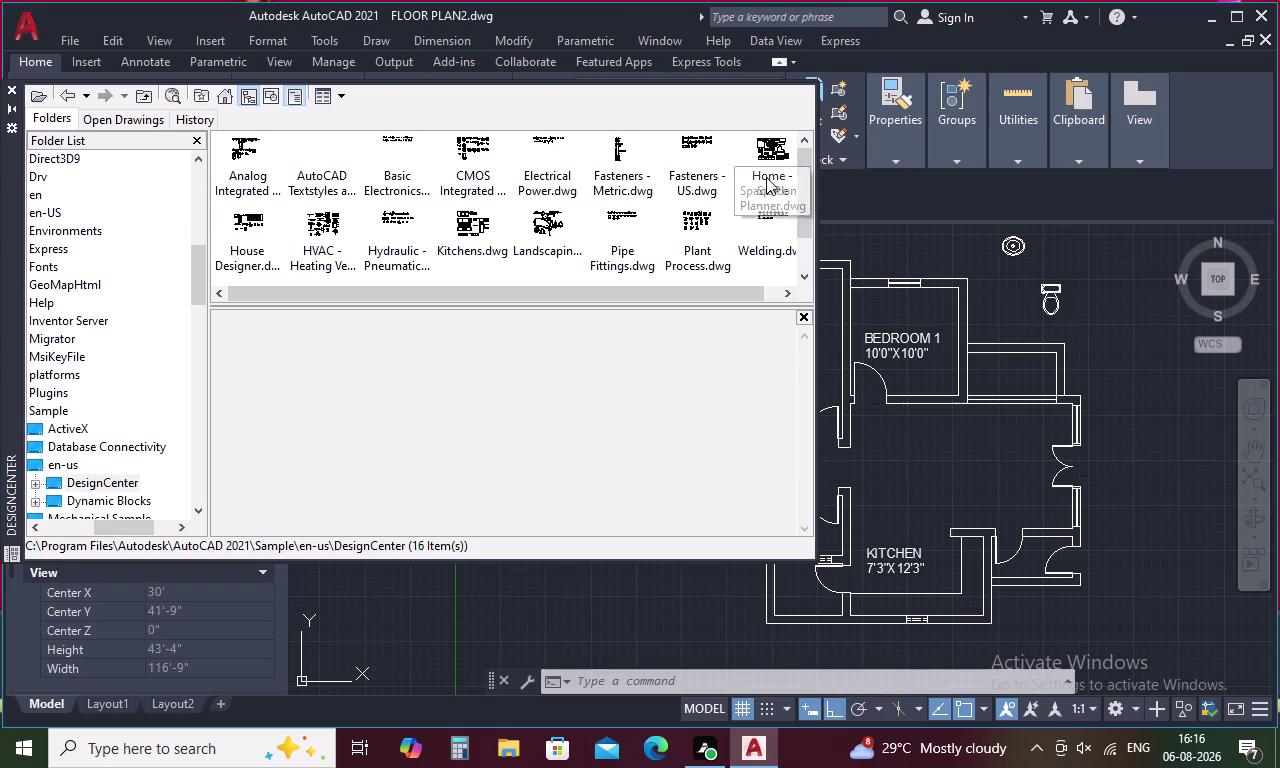
click(253, 138)
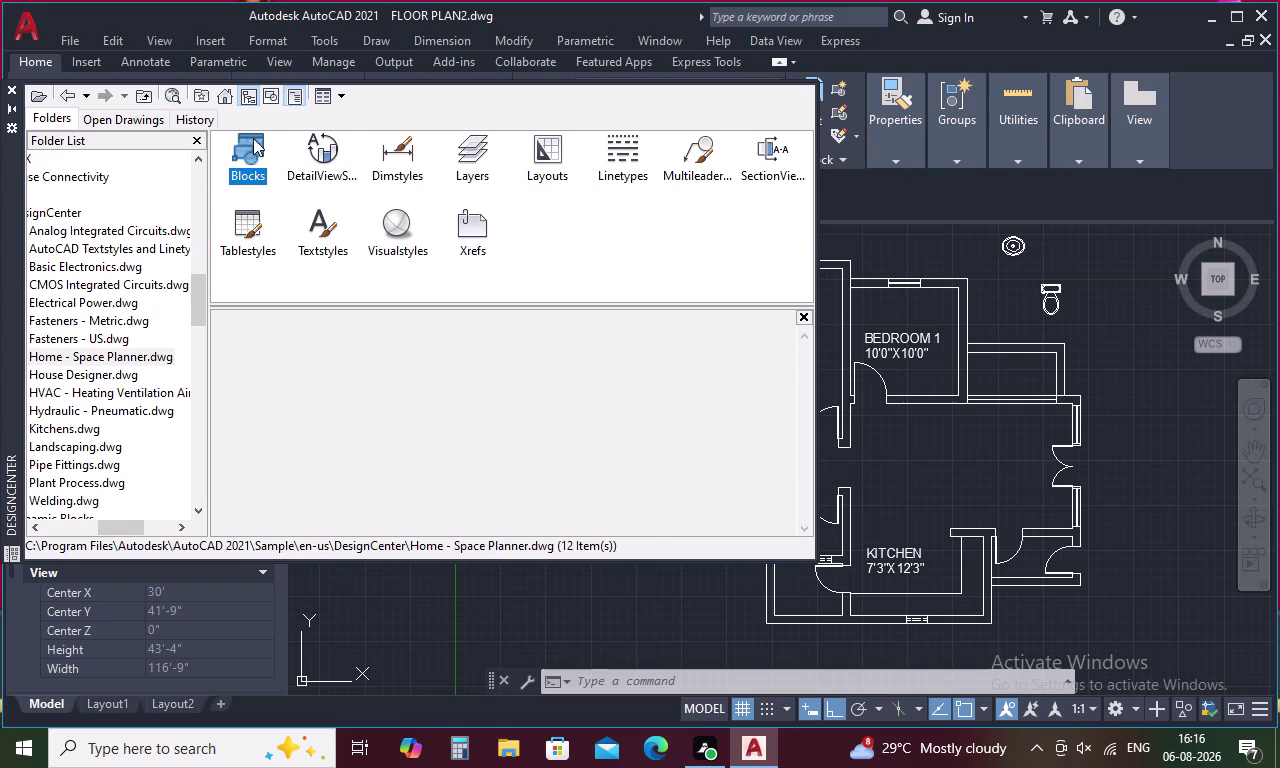
click(253, 138)
click(248, 154)
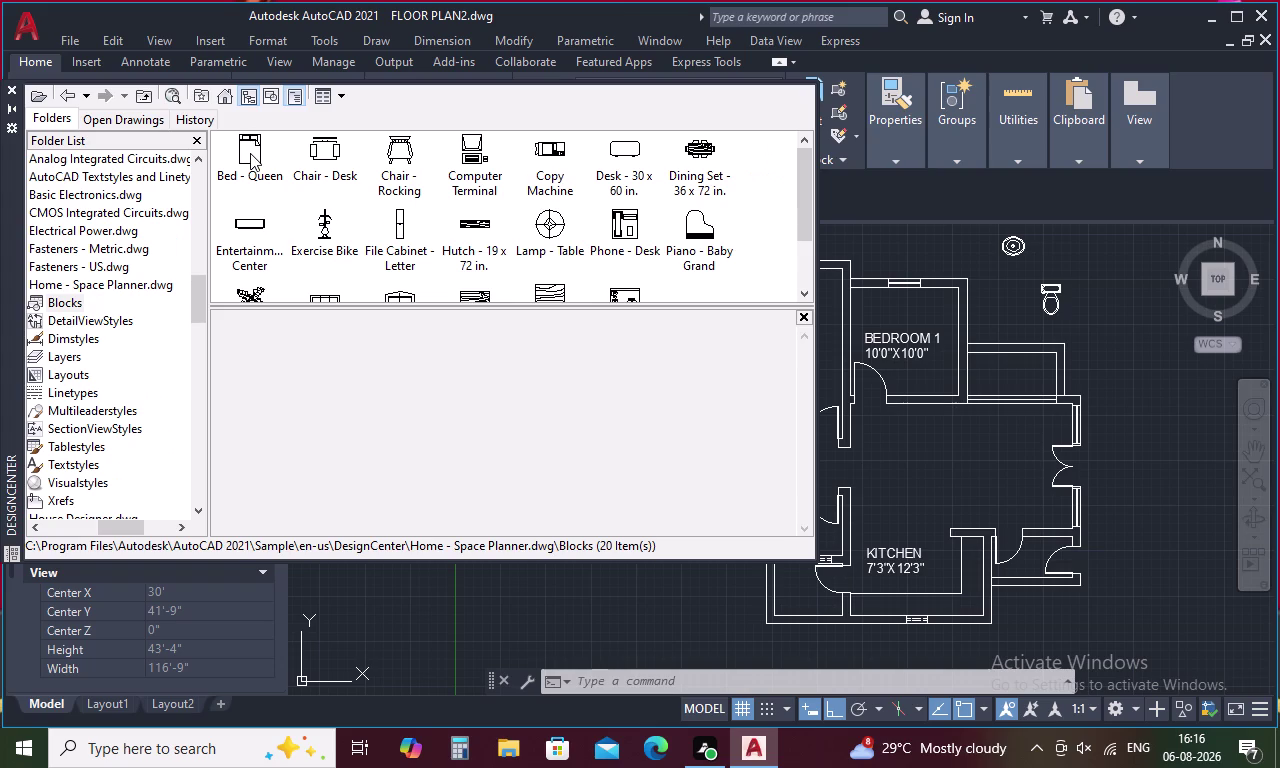
double_click(250, 153)
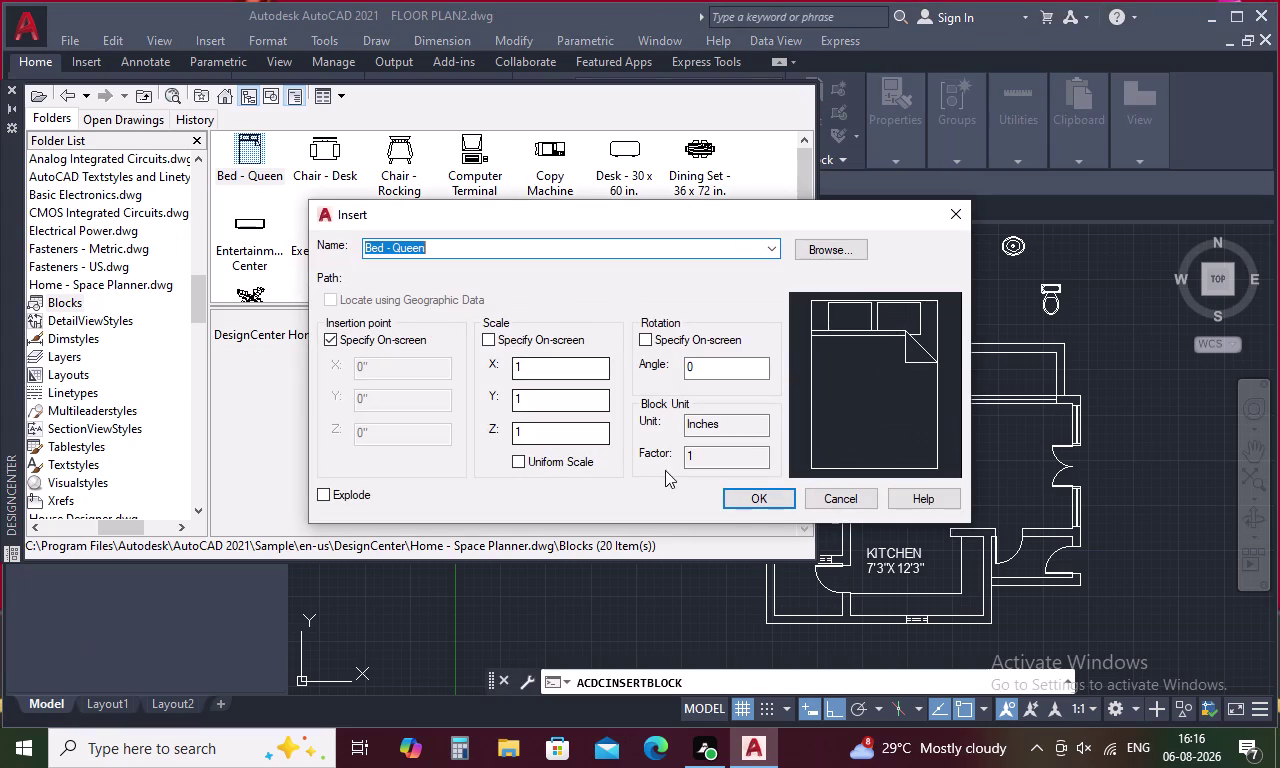
Place the queen bed and a Chair - Desk block right of the plan.
click(760, 498)
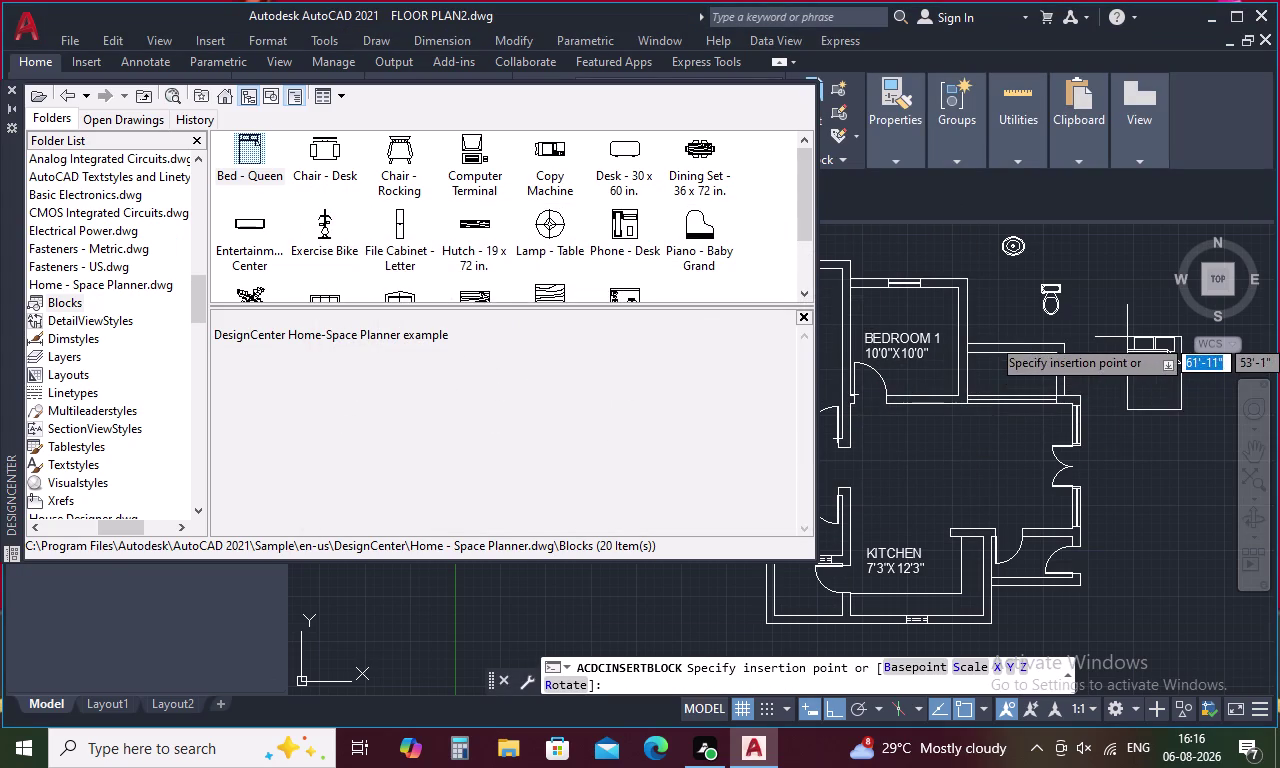
click(1128, 337)
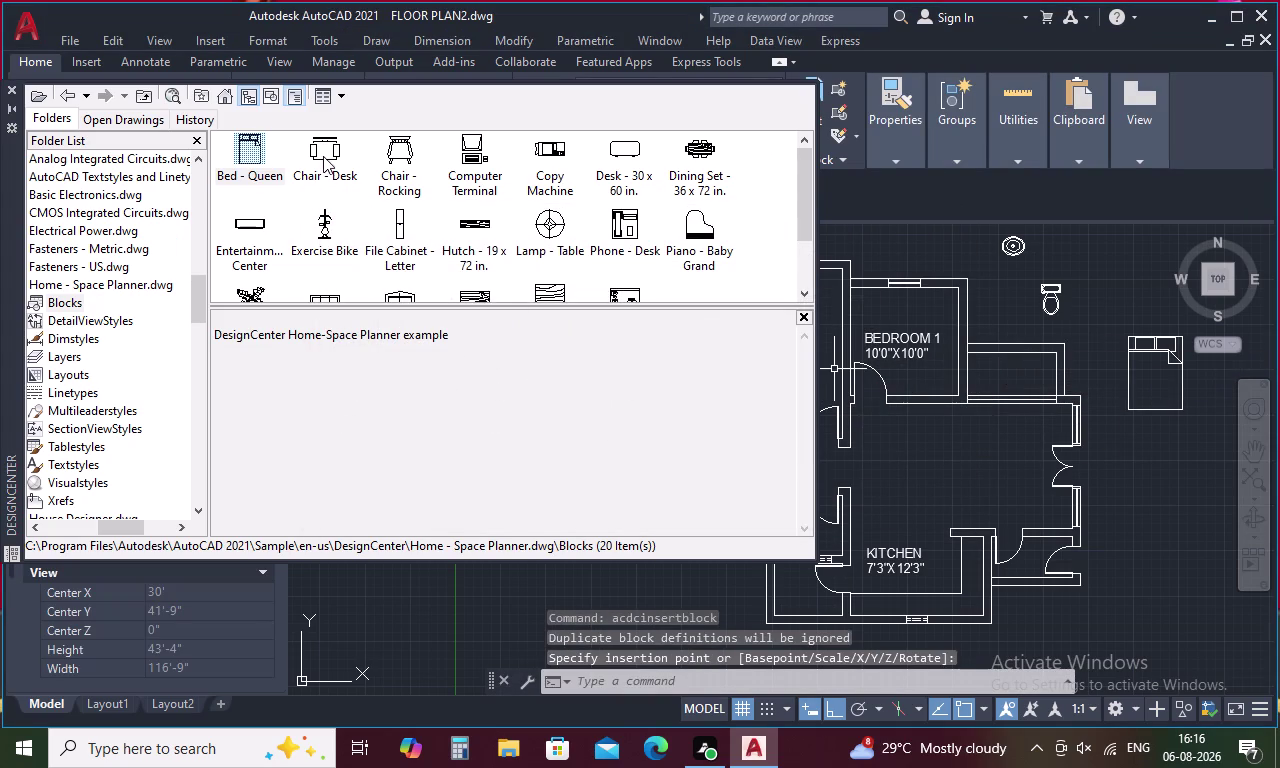
double_click(323, 156)
click(744, 500)
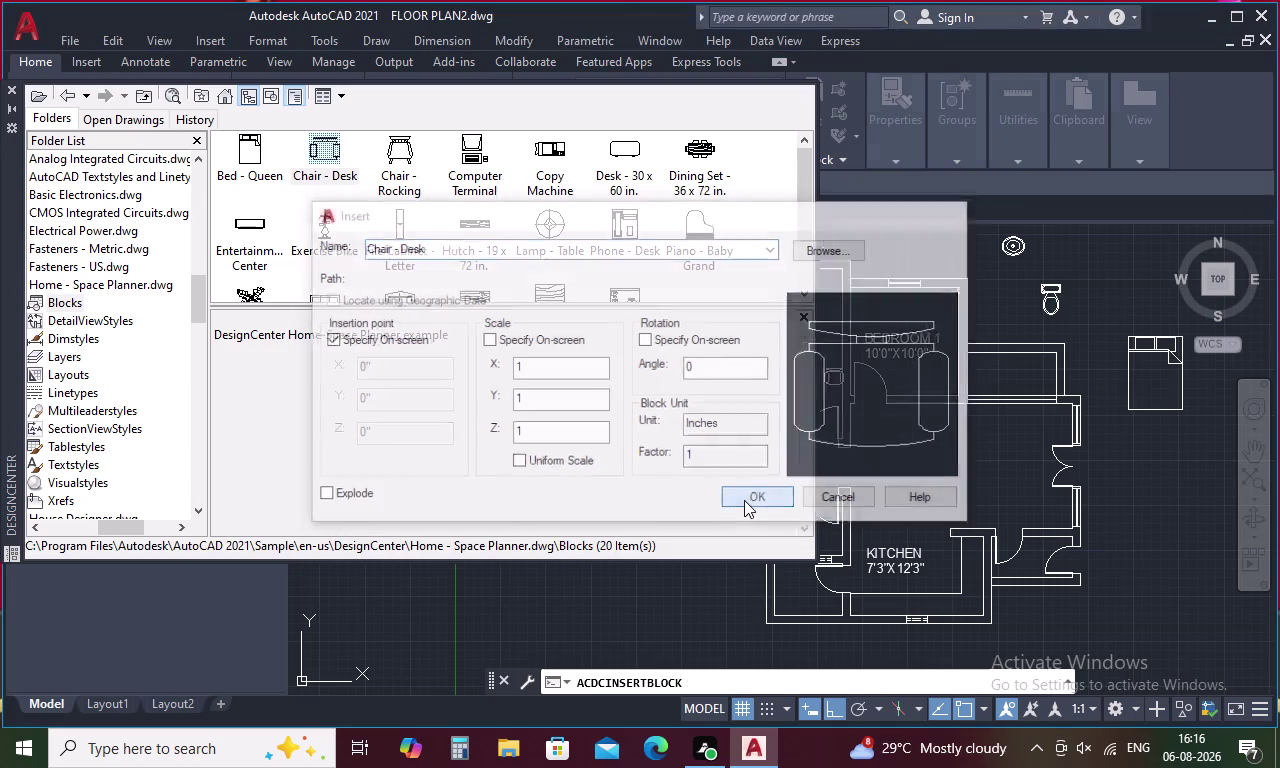
click(1147, 482)
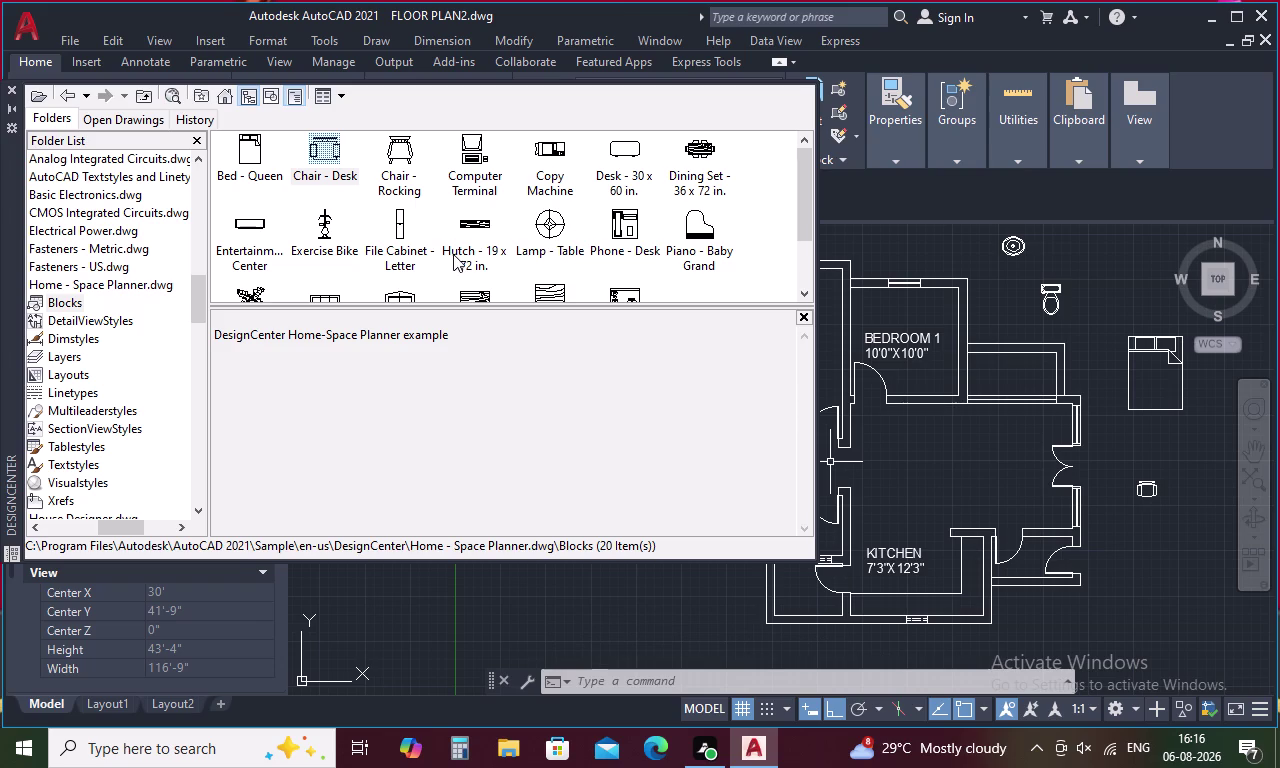
Insert the Lamp - Table near the bed and the Sofa - Roundback 7 ft. below it.
scroll(down, 3)
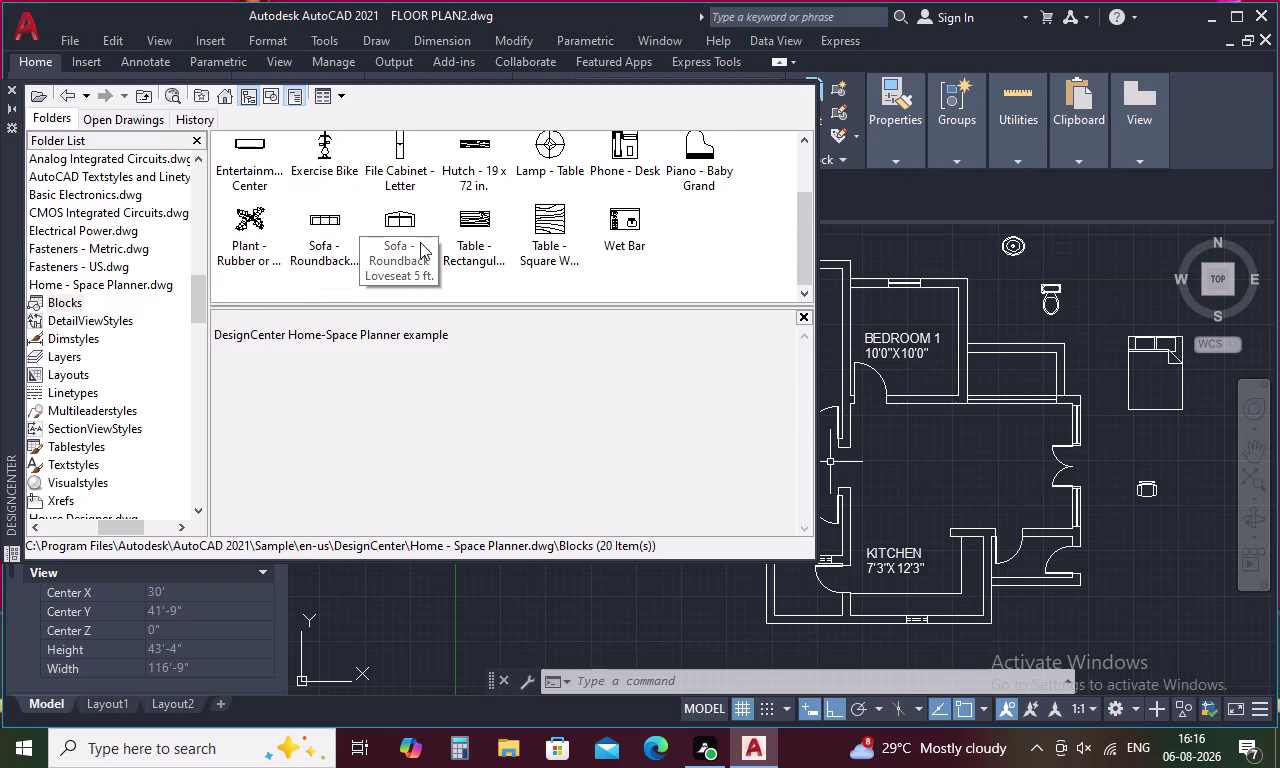
double_click(546, 150)
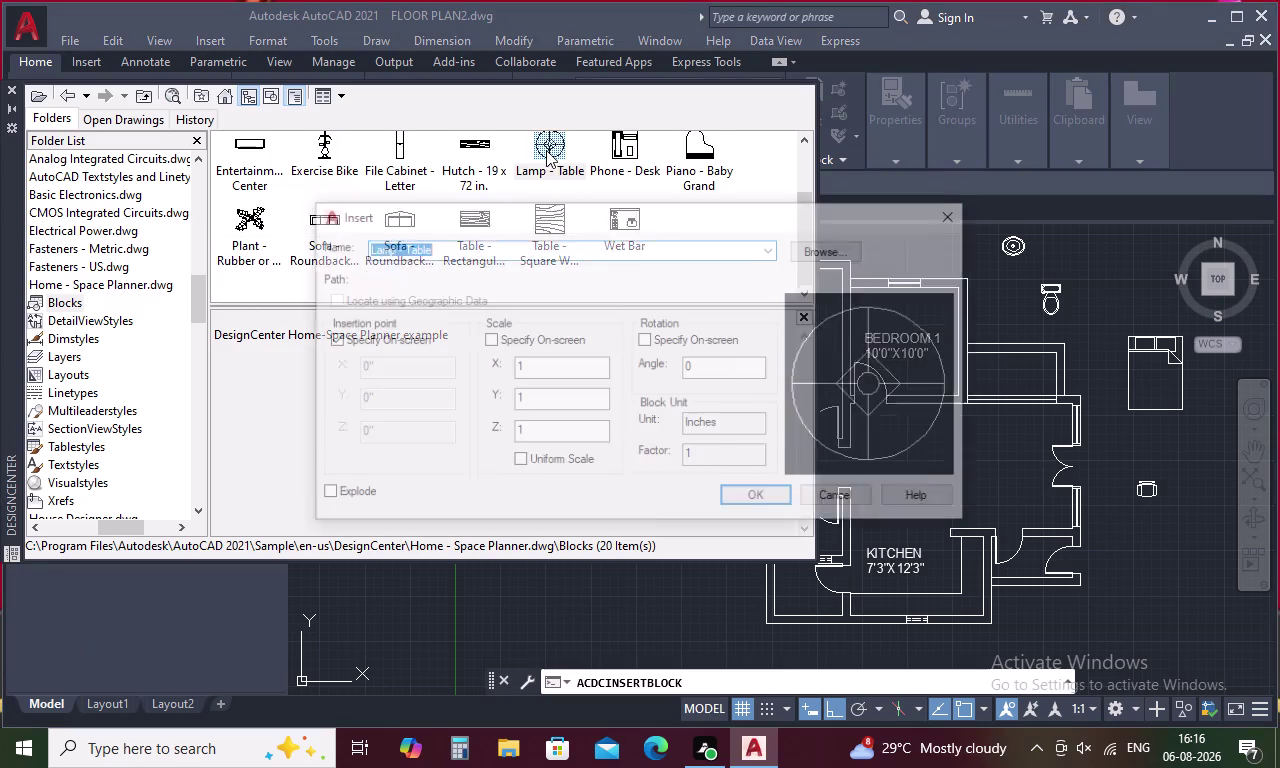
click(746, 505)
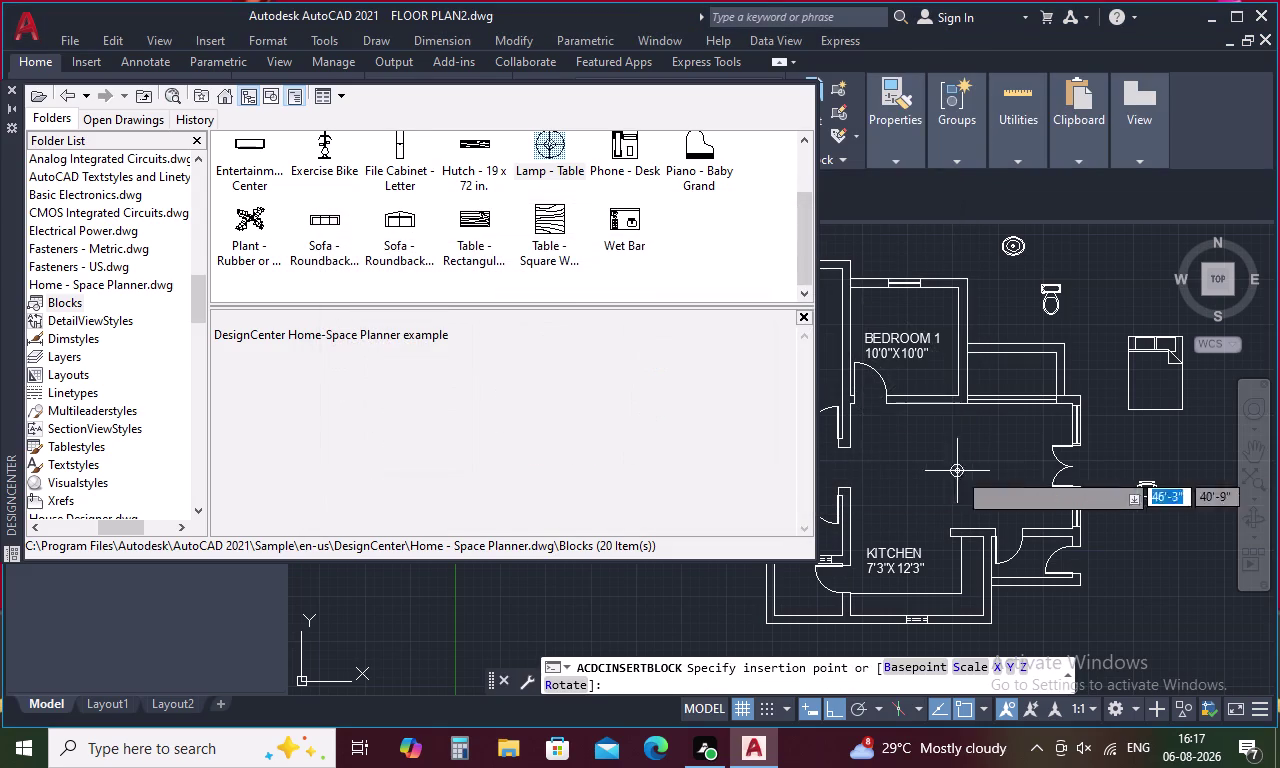
click(1118, 343)
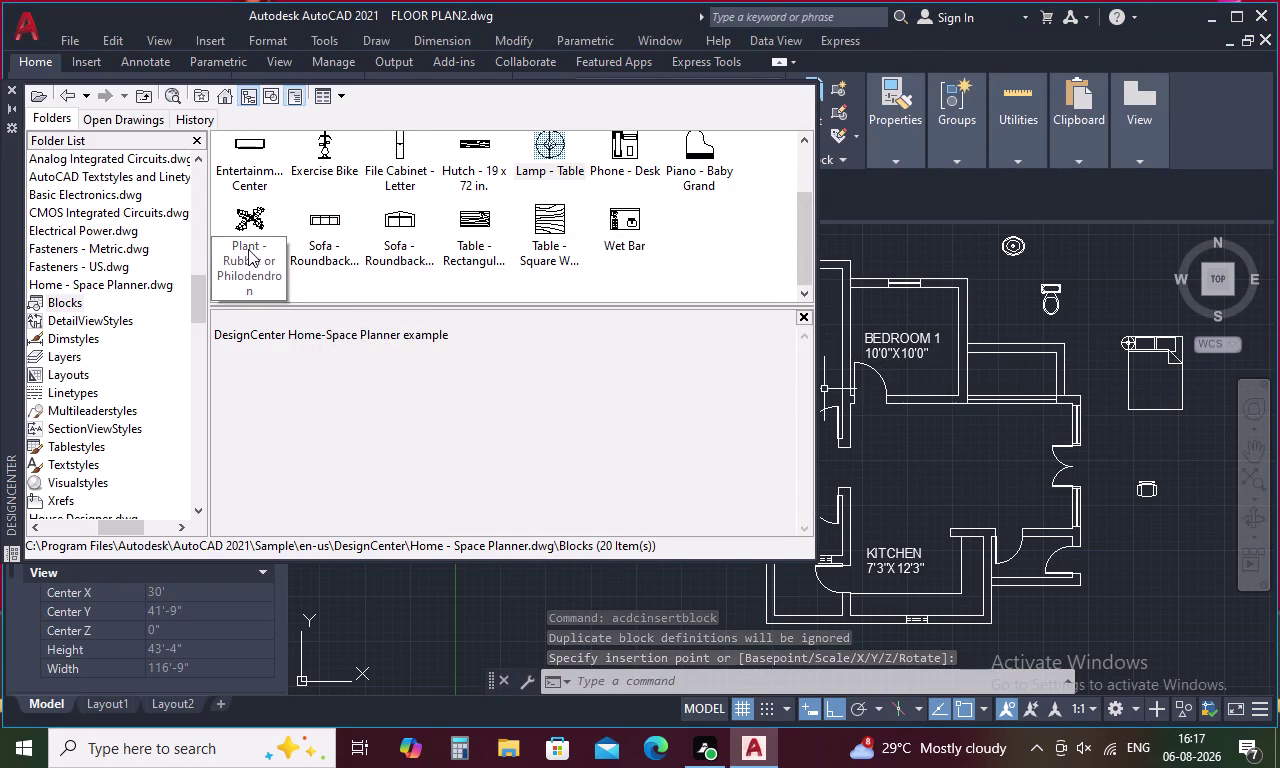
double_click(318, 246)
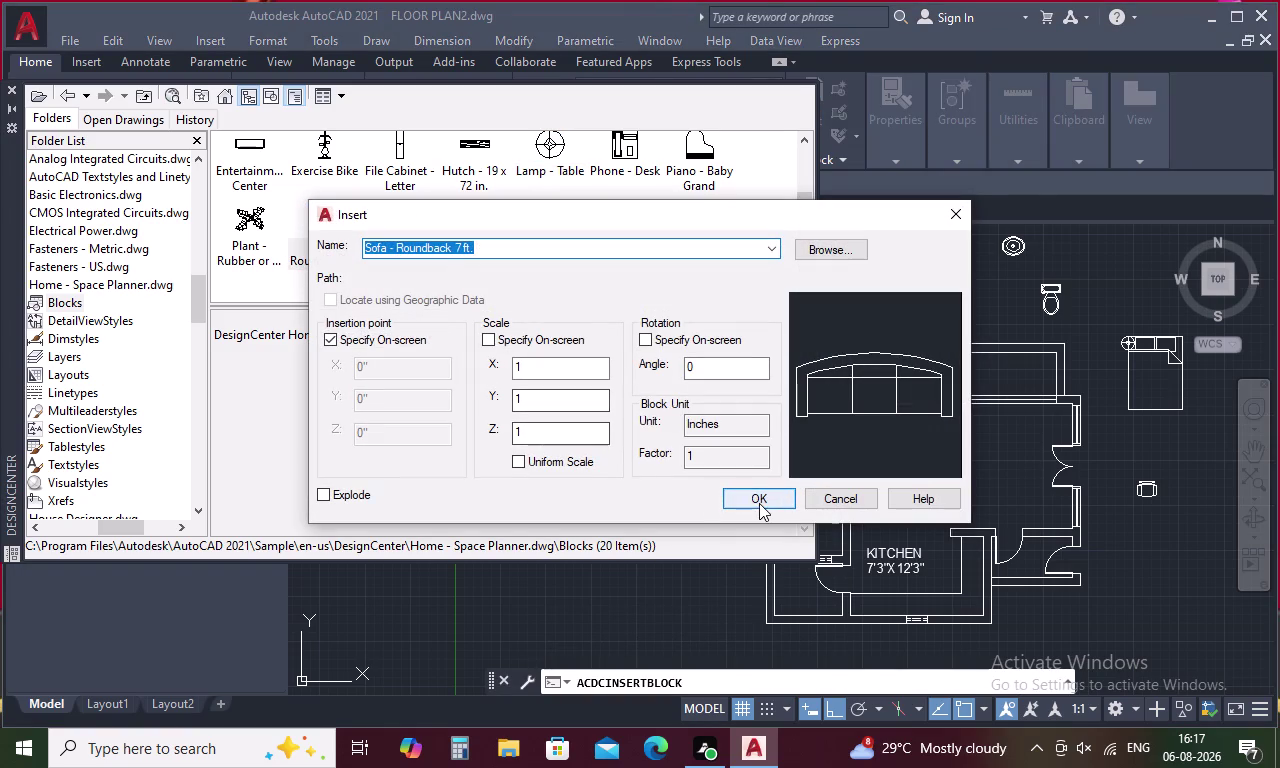
click(759, 503)
click(1166, 432)
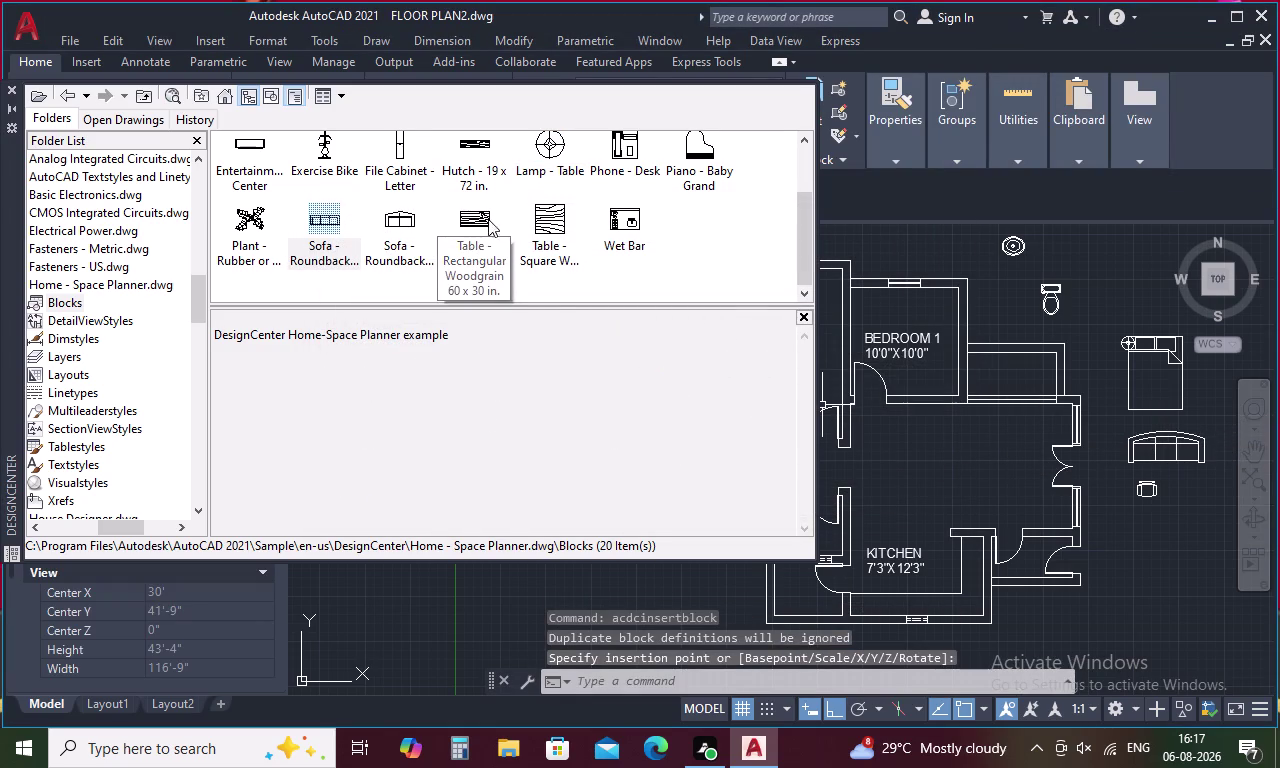
Insert the Table - Square Woodgrain below the sofa and close DesignCenter.
double_click(549, 220)
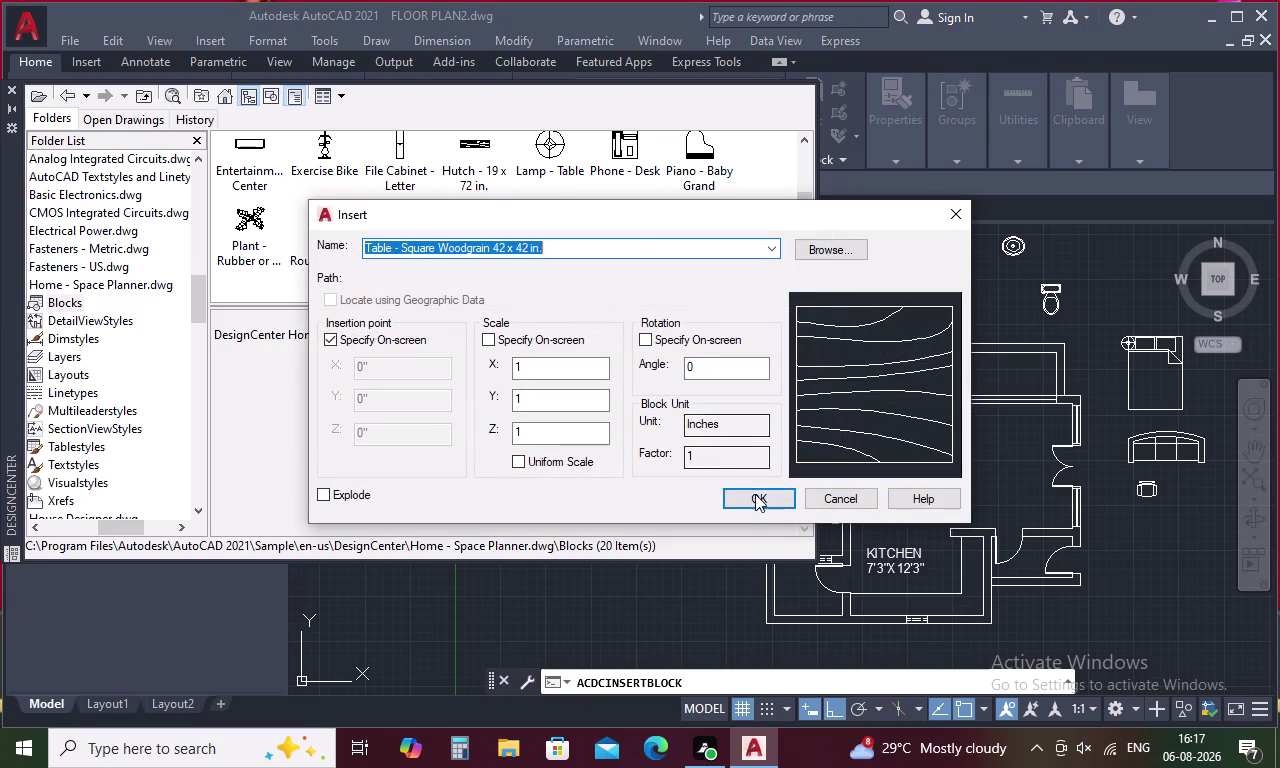
click(759, 505)
click(1140, 543)
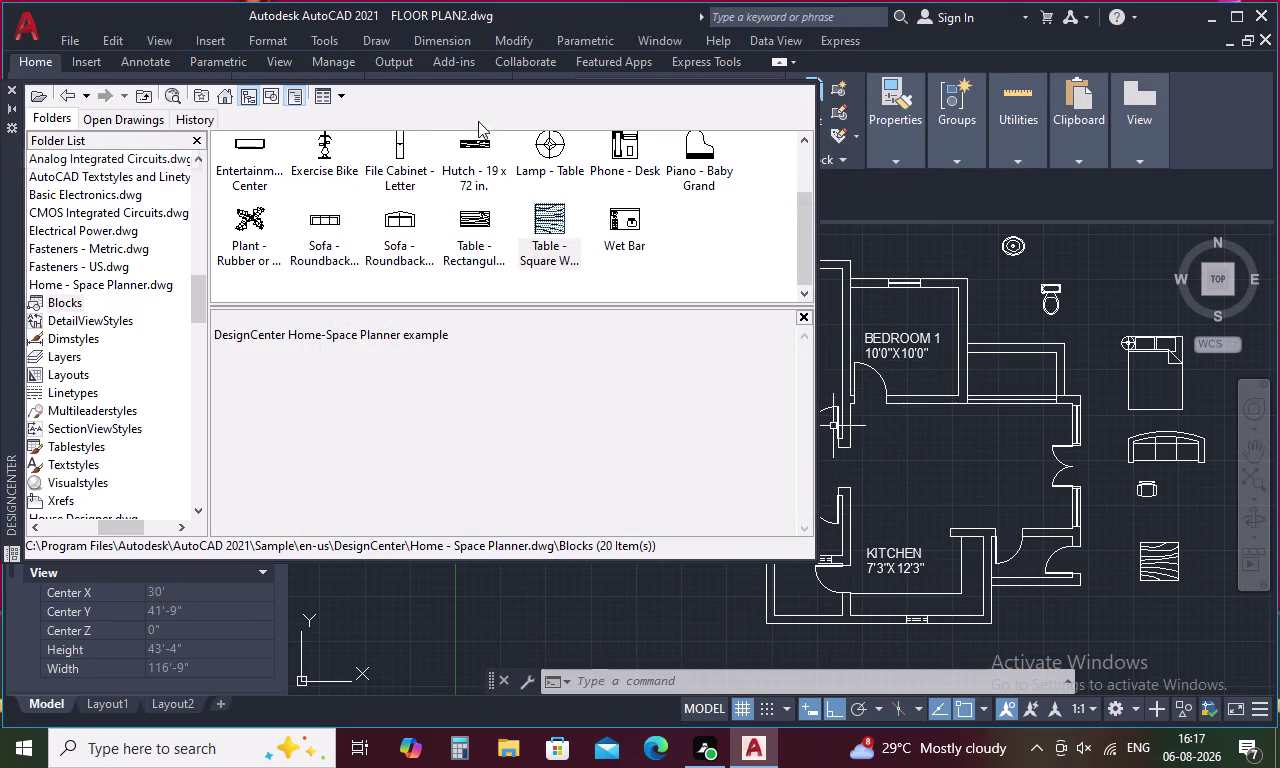
click(9, 88)
scroll(down, 3)
Move the table lamp onto the left corner of the queen bed's headboard.
middle_drag(518, 354, 472, 354)
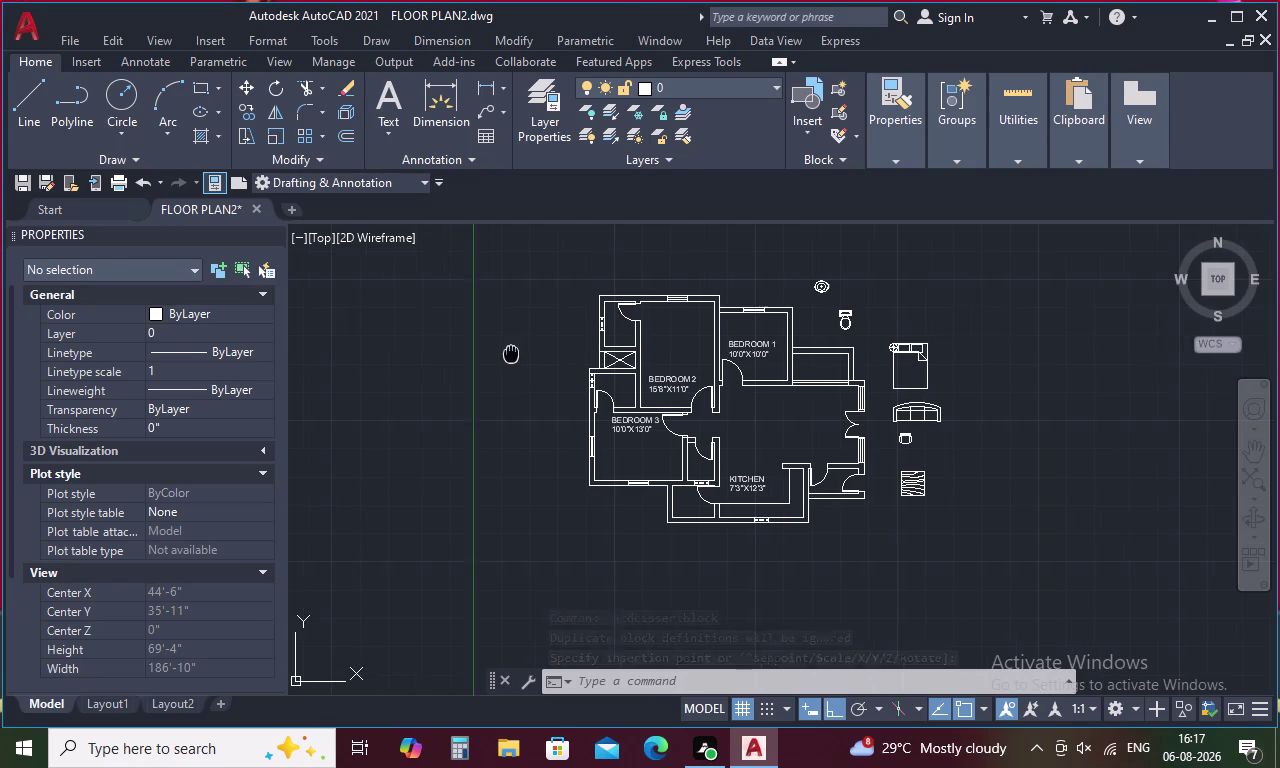
middle_drag(472, 354, 458, 357)
scroll(up, 3)
middle_drag(535, 312, 427, 292)
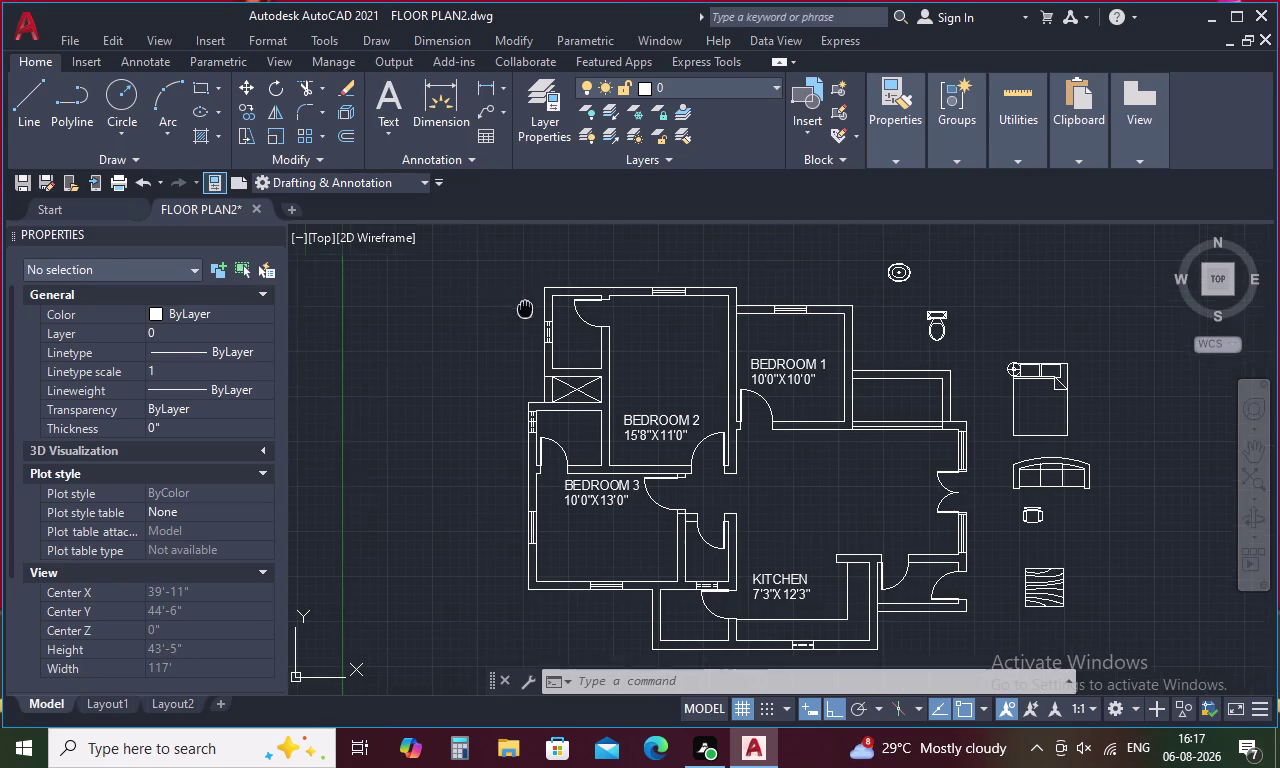
middle_drag(427, 292, 413, 287)
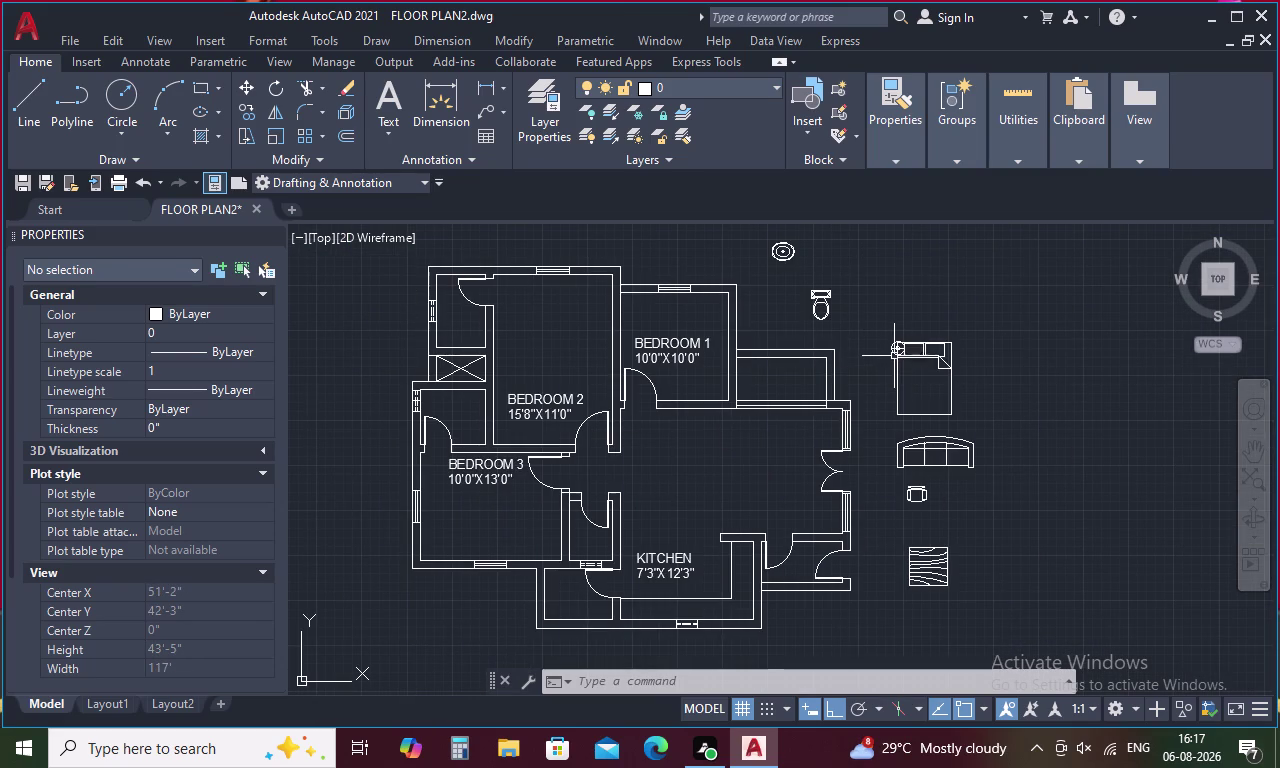
click(897, 349)
scroll(up, 3)
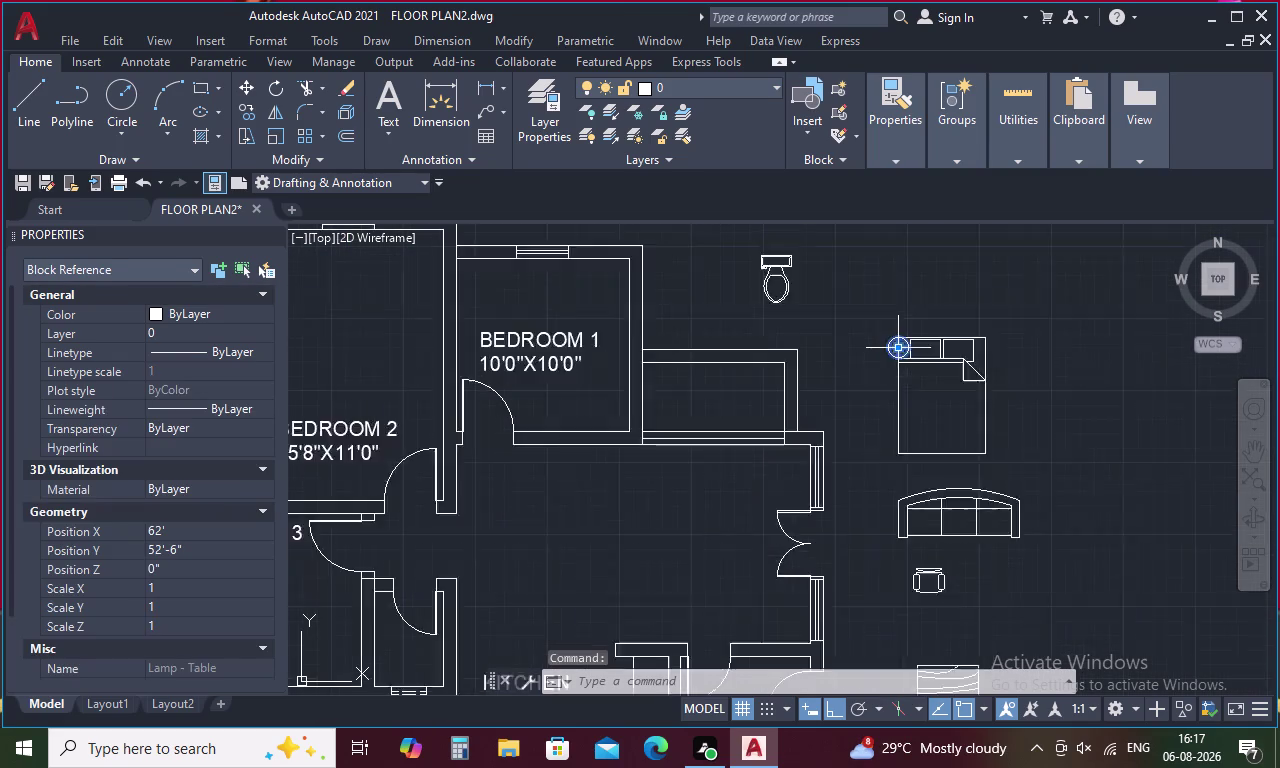
right_click(892, 347)
click(928, 383)
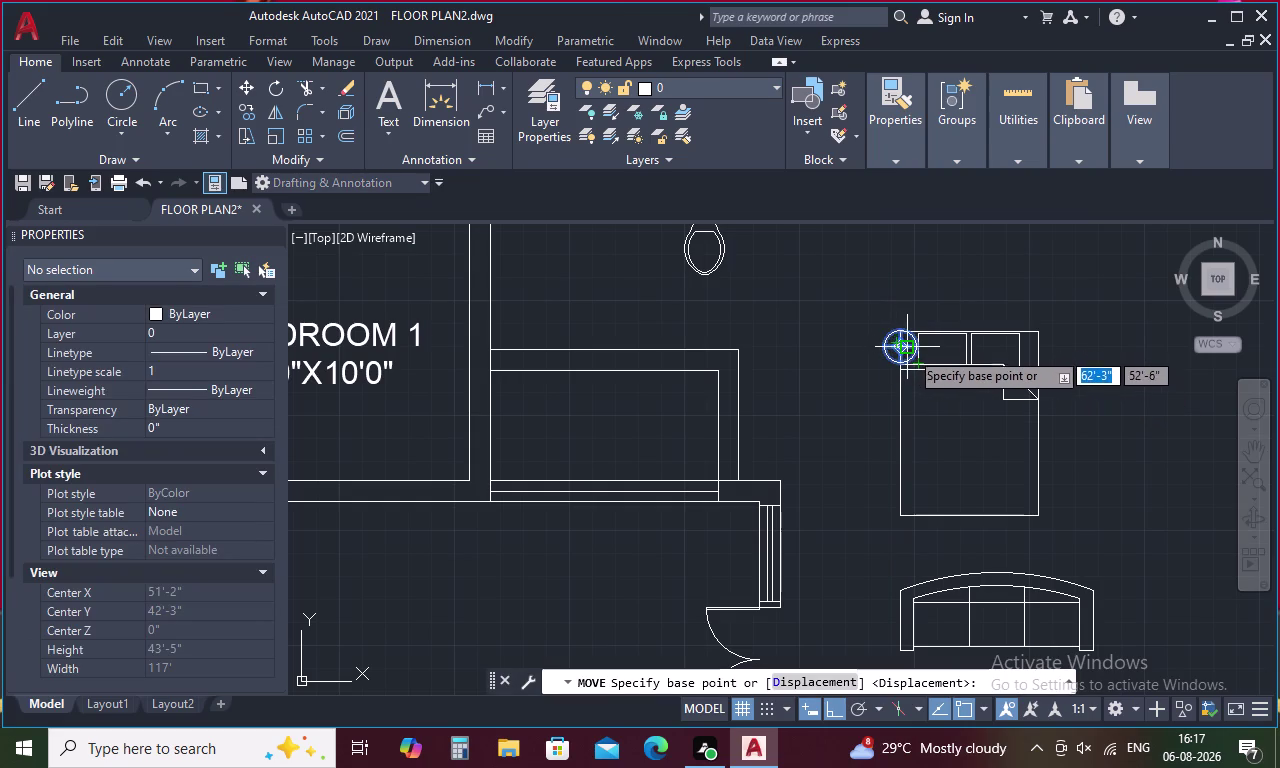
scroll(up, 3)
click(918, 355)
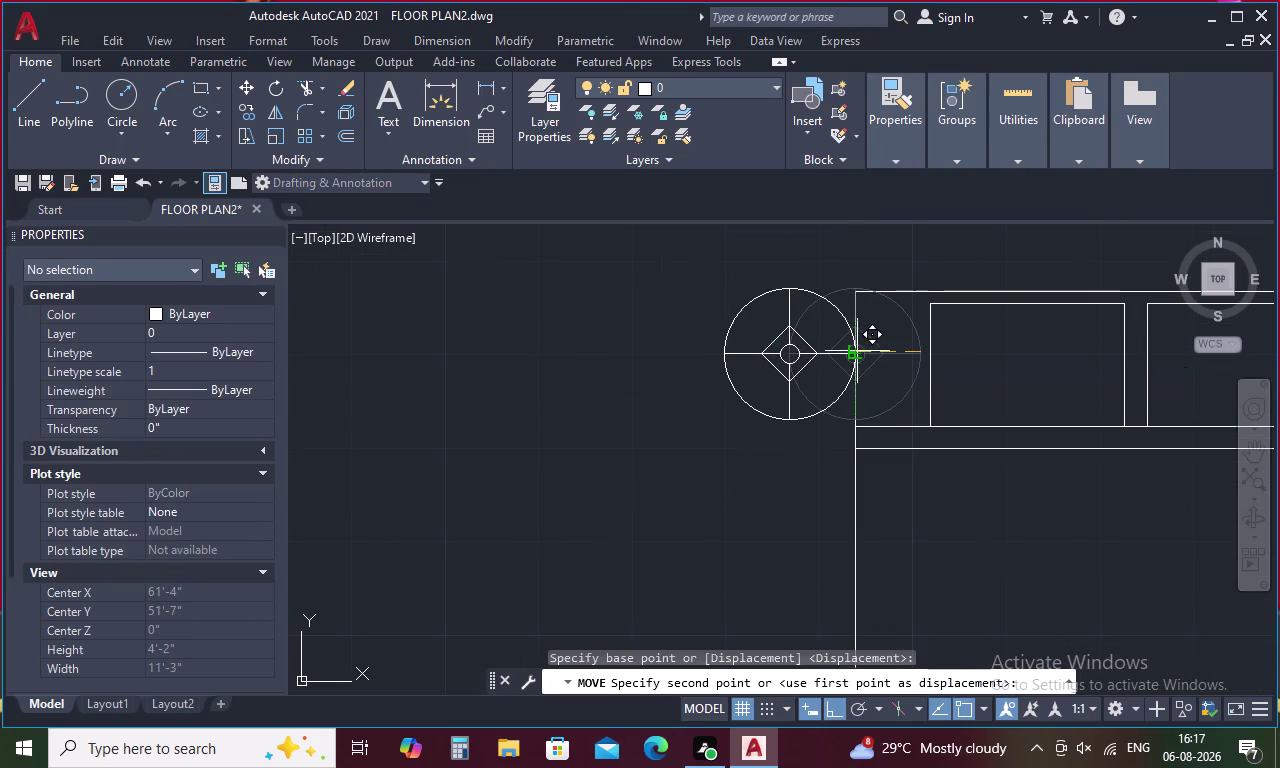
click(857, 351)
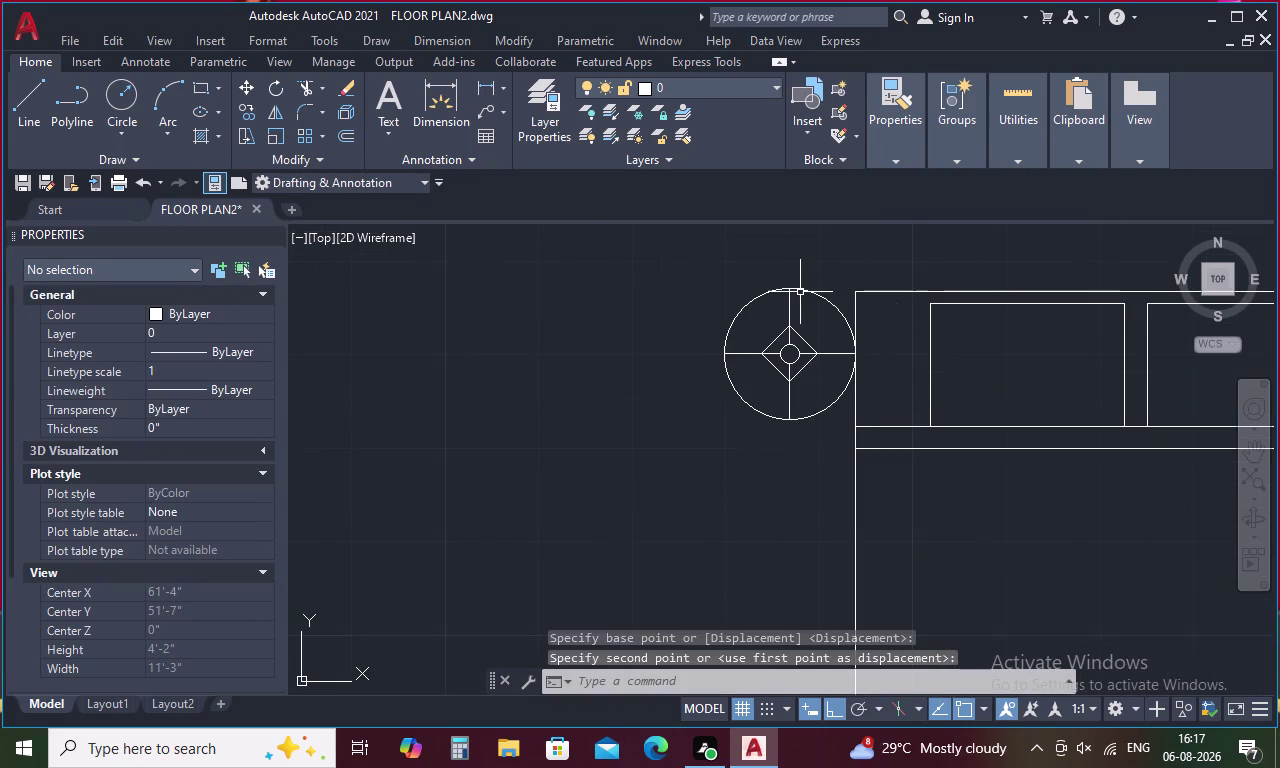
drag(808, 284, 763, 374)
Start copying the lamp from its centre, then cancel the copy.
right_click(749, 335)
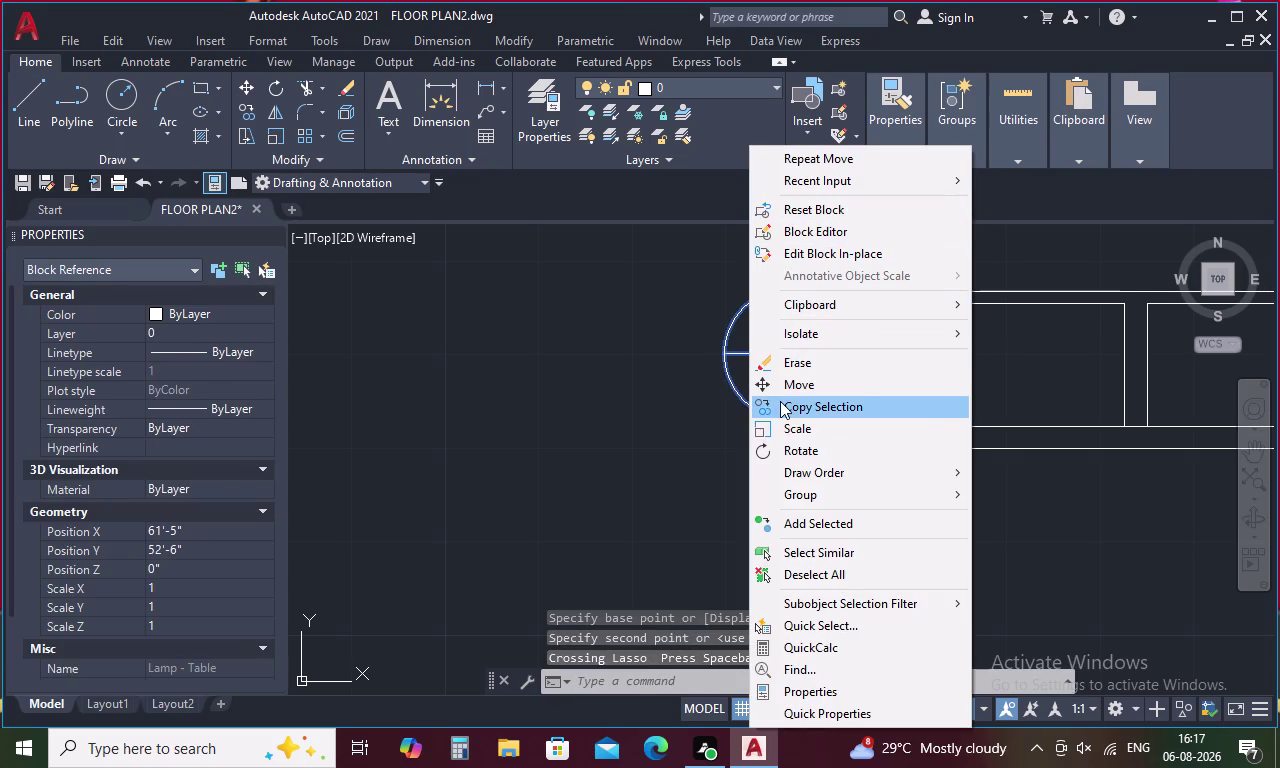
click(780, 401)
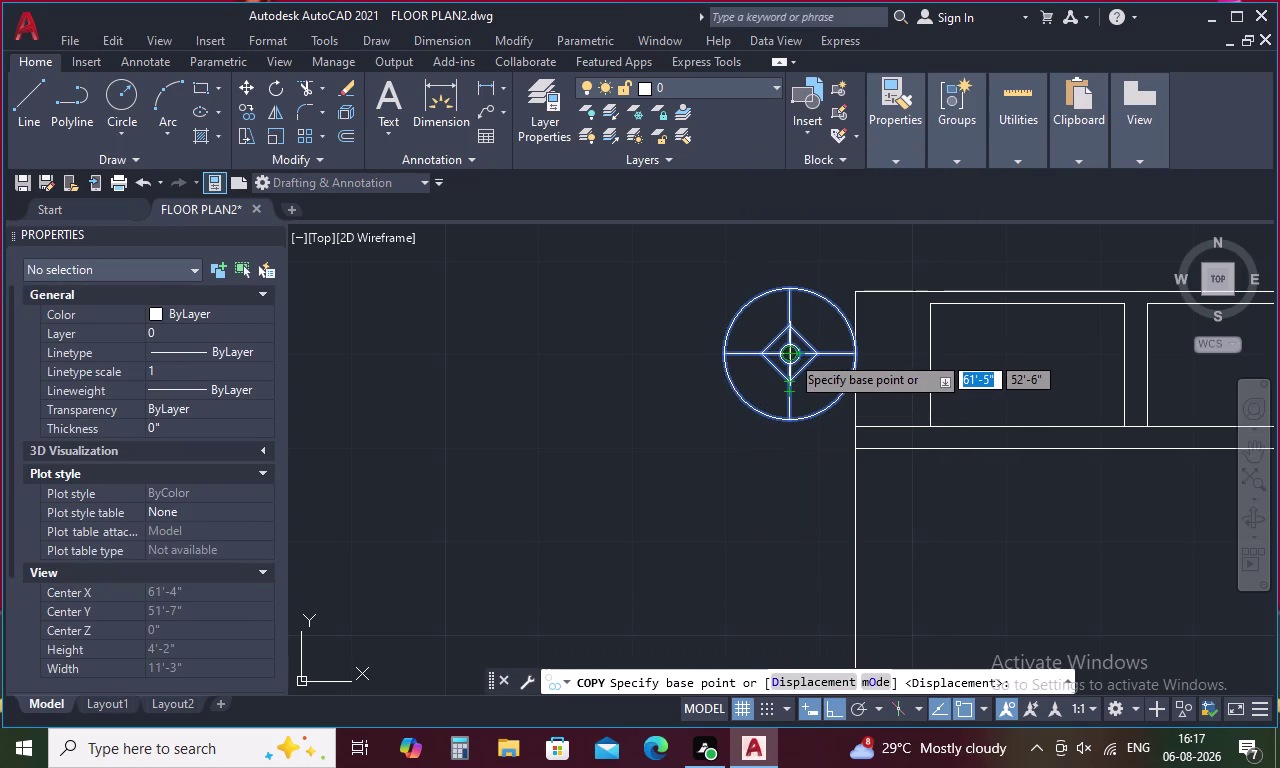
click(788, 354)
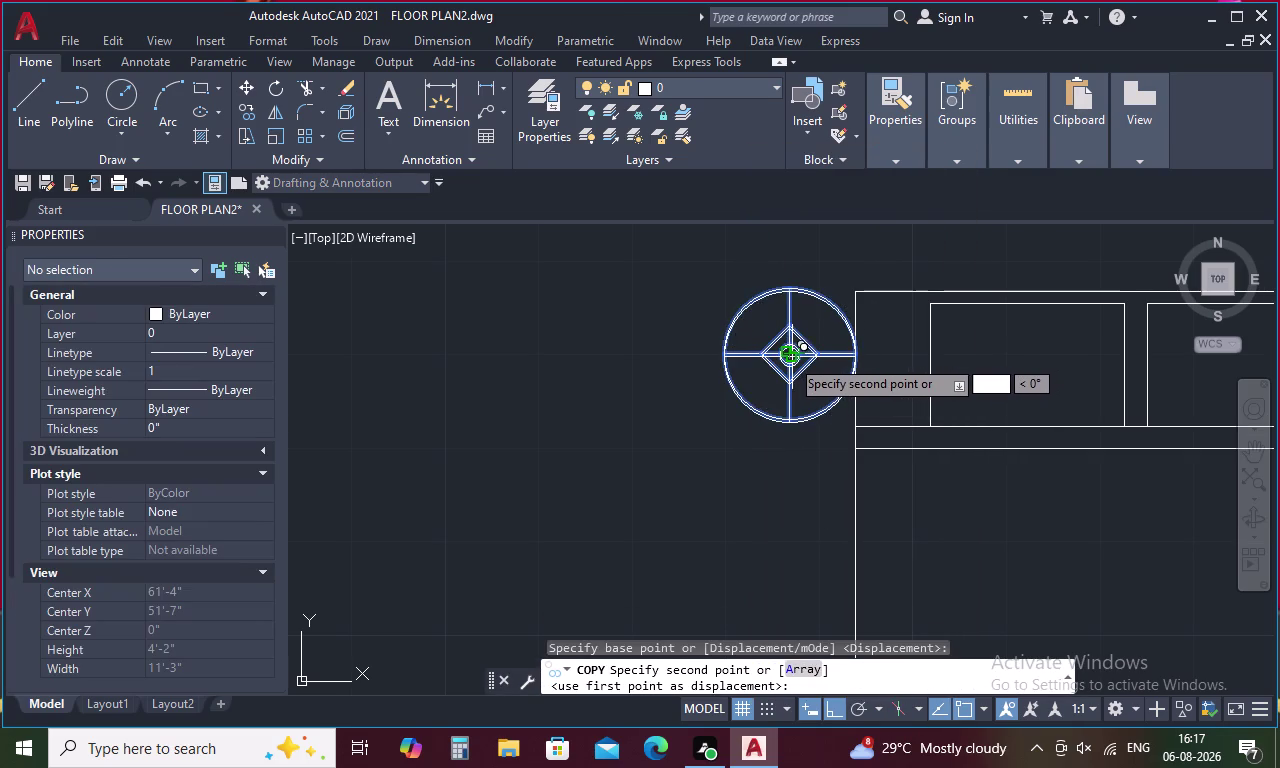
key(Escape)
Copy the lamp from its left quadrant to the headboard's right intersection.
drag(820, 299, 759, 399)
right_click(734, 373)
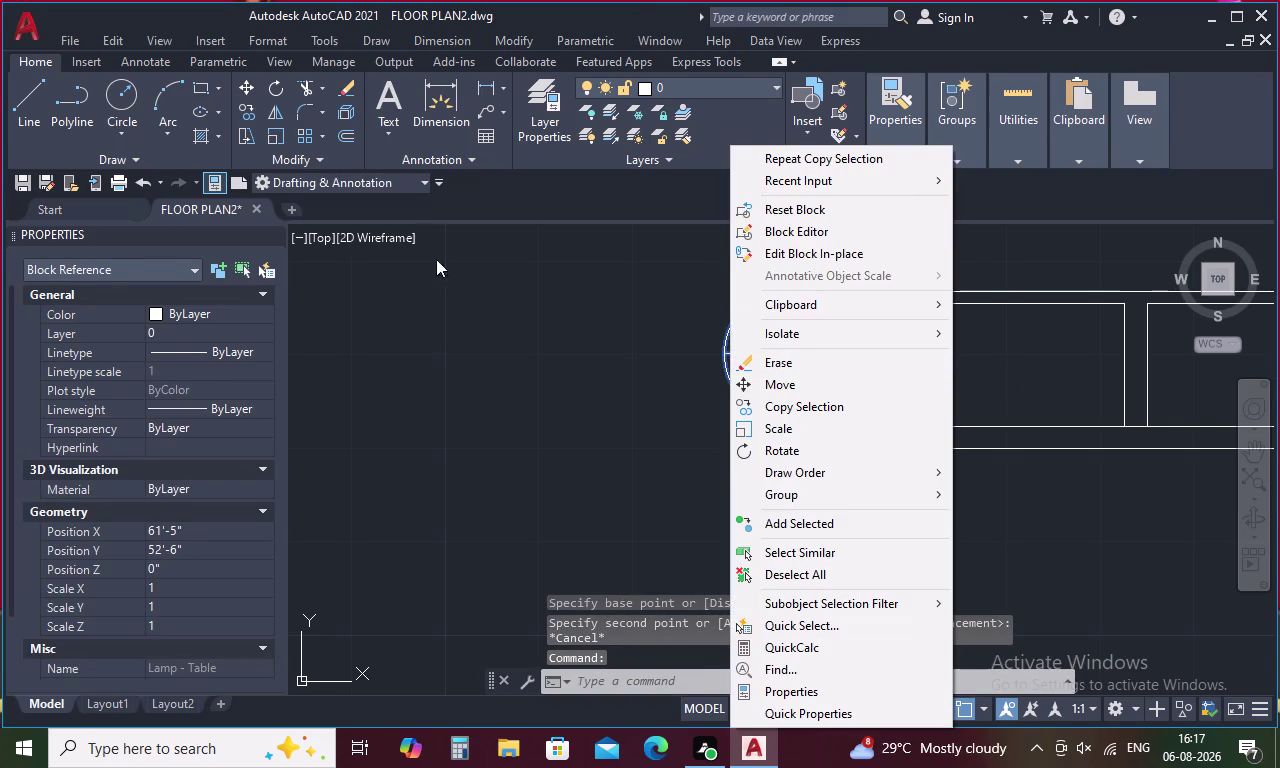
click(828, 404)
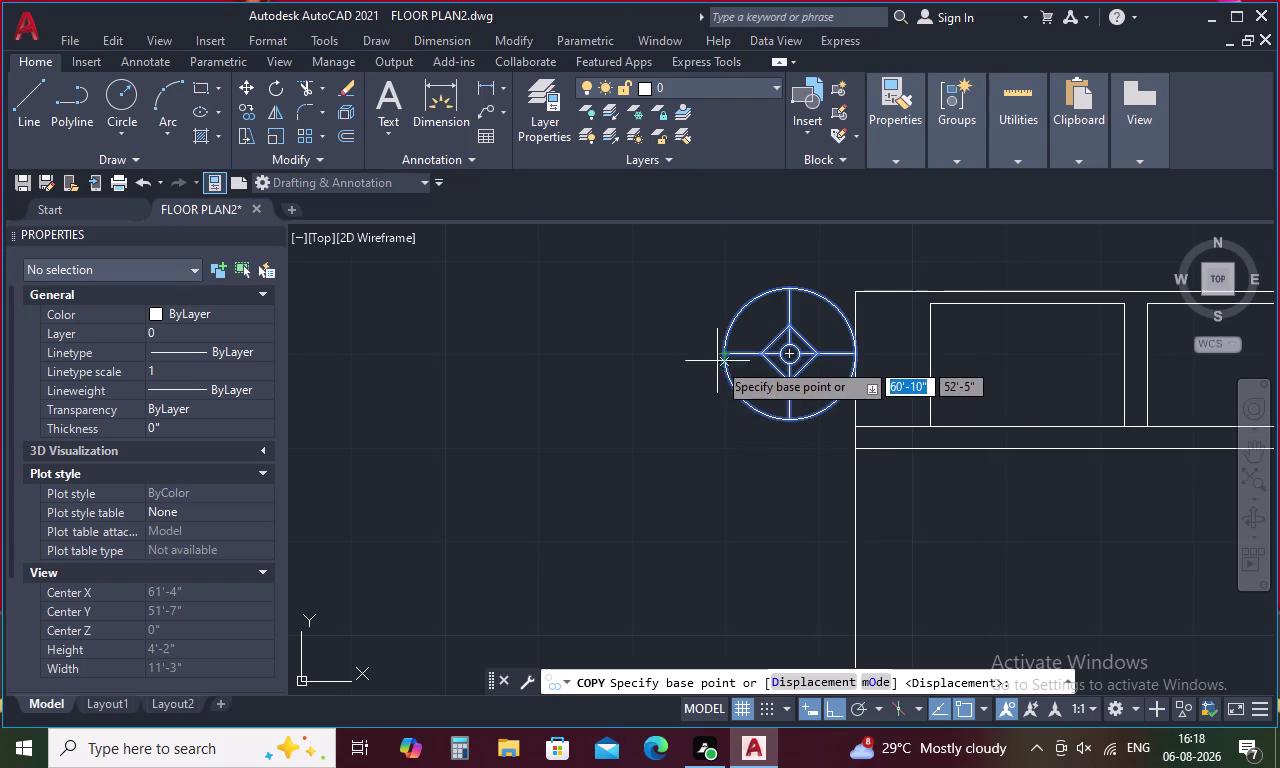
click(719, 359)
scroll(down, 3)
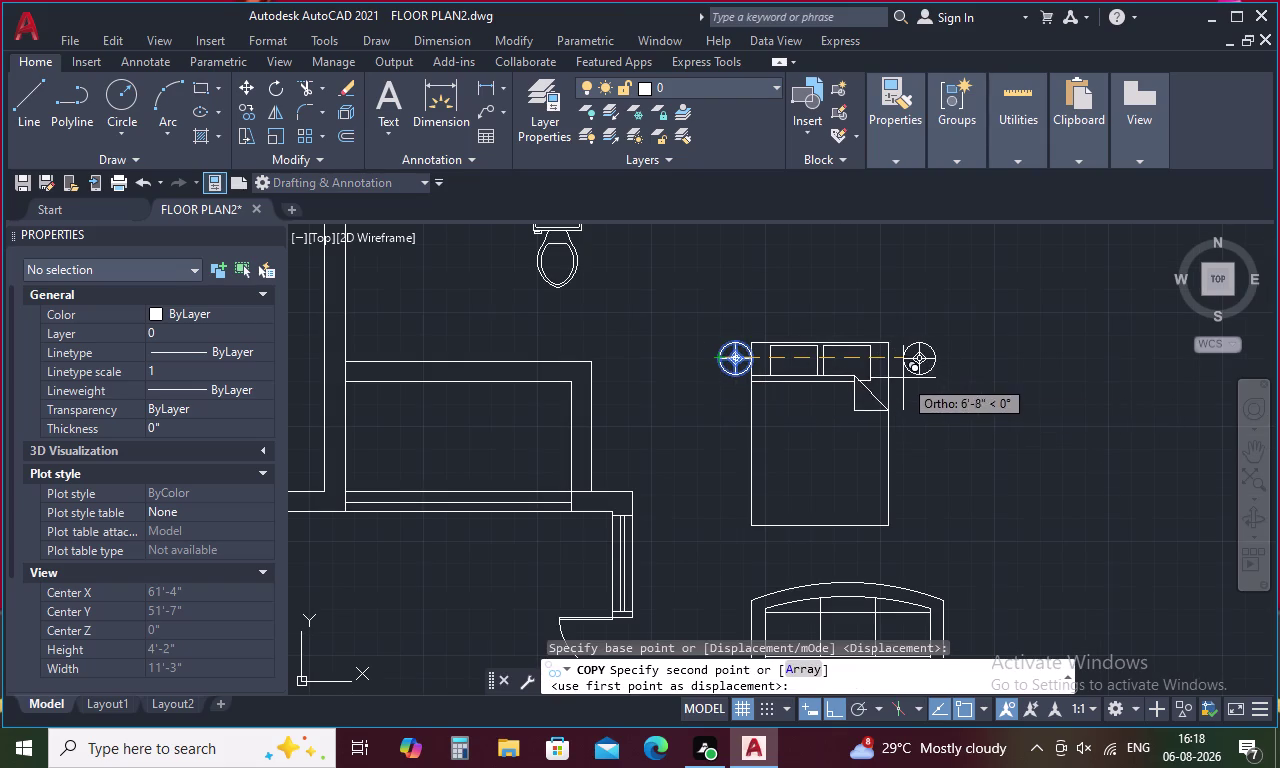
scroll(up, 3)
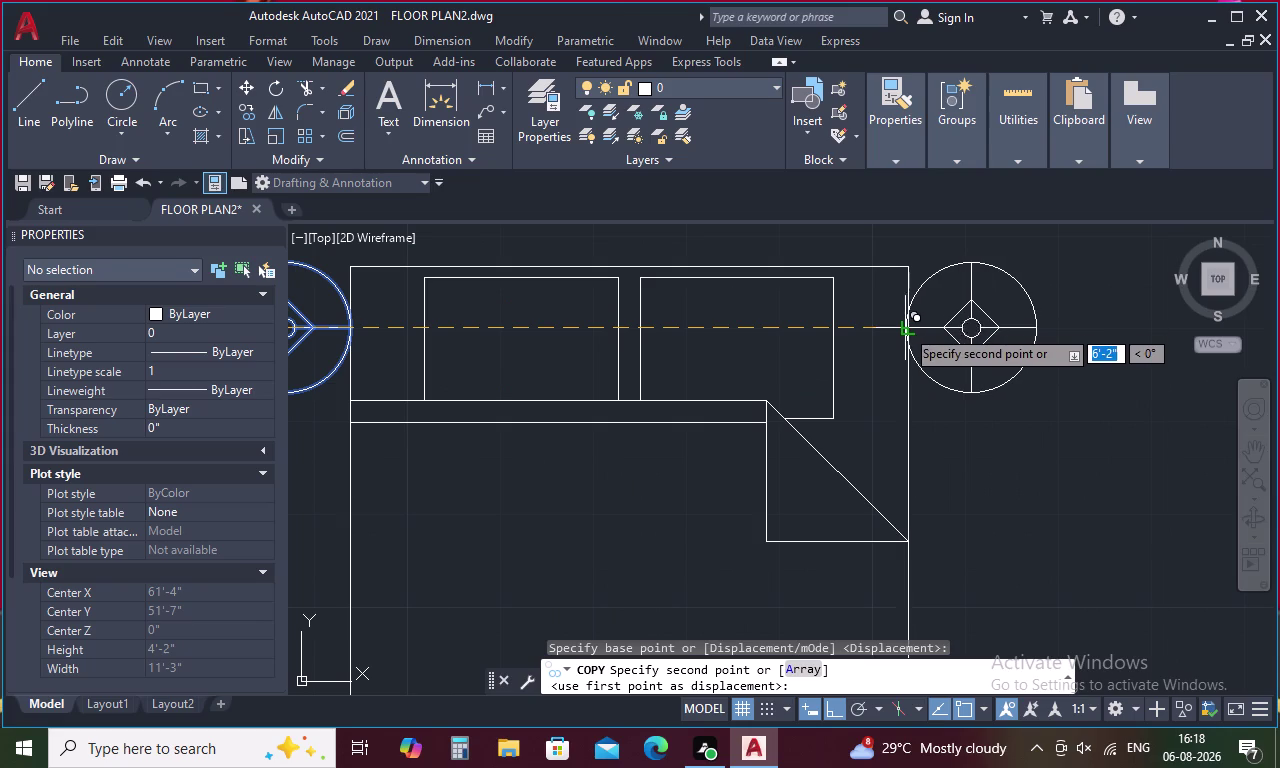
click(905, 328)
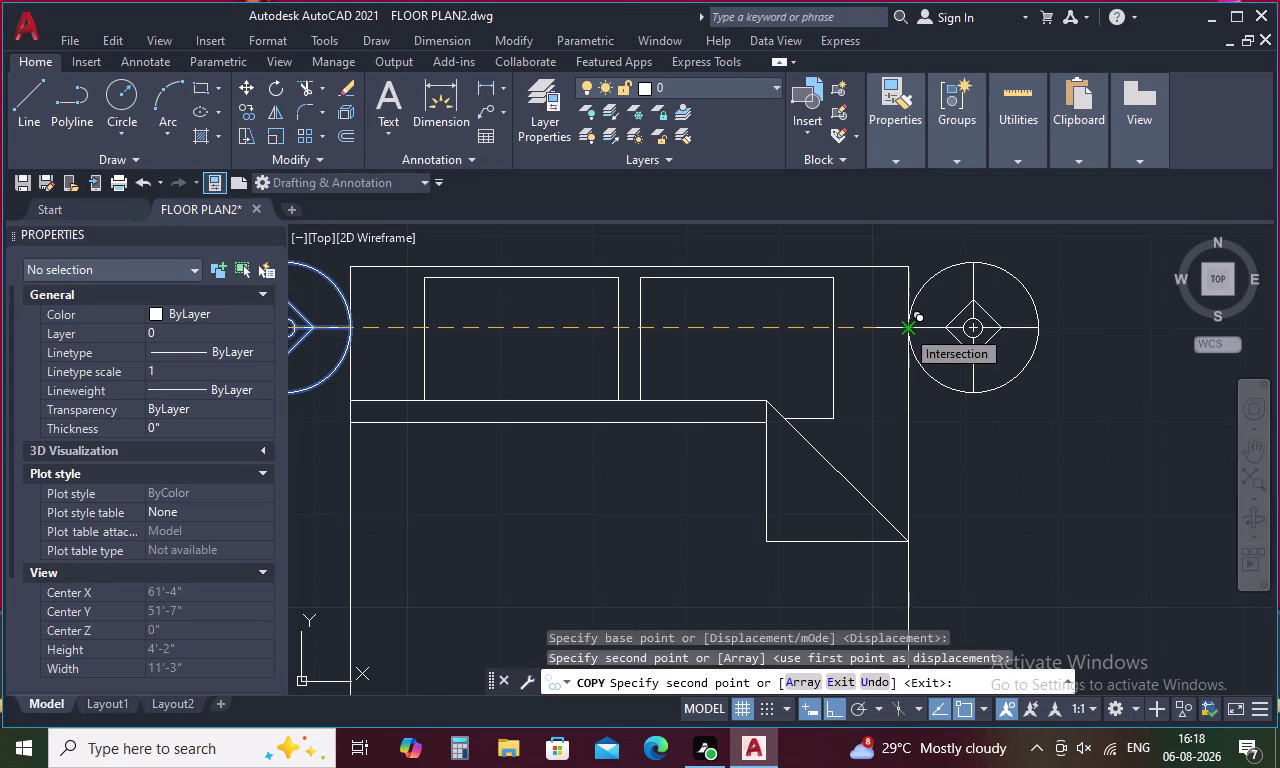
key(Escape)
scroll(down, 3)
drag(964, 311, 736, 466)
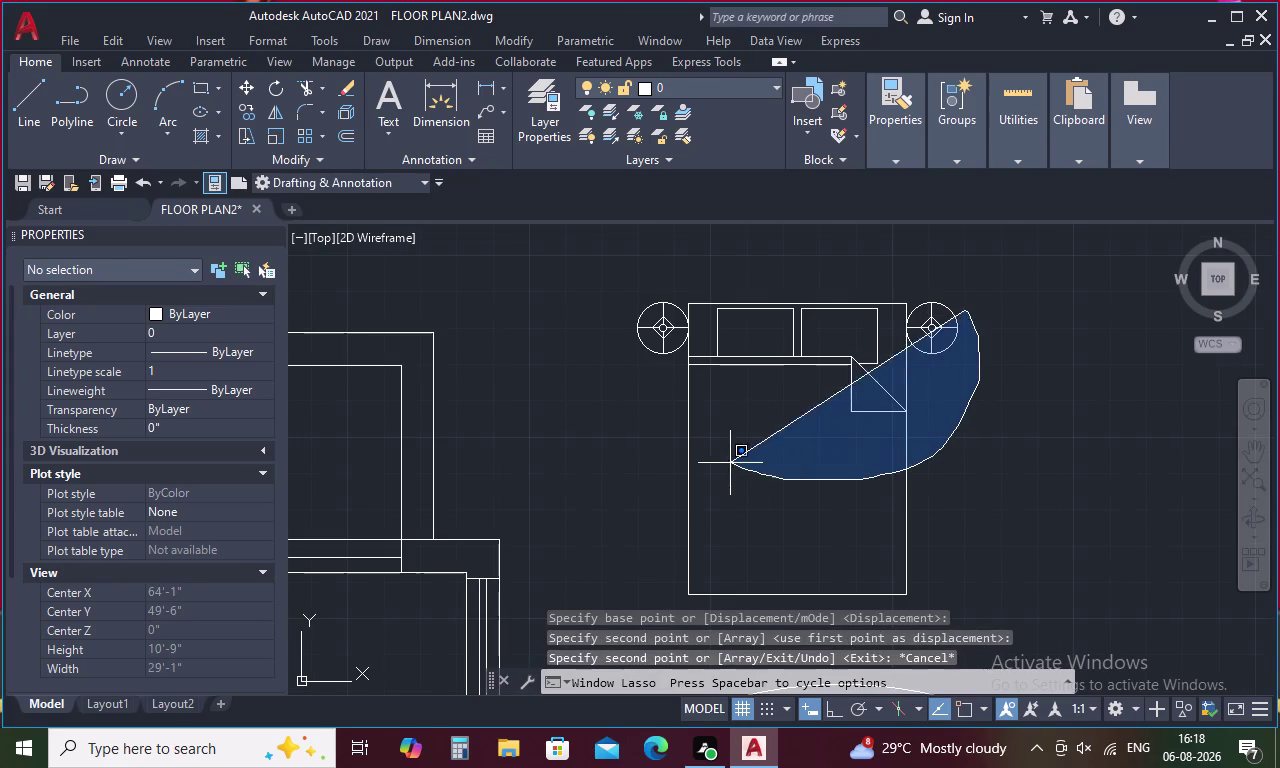
Window-select the queen bed and both lamps and combine them into an unnamed group with G.
drag(736, 466, 621, 277)
drag(812, 269, 733, 472)
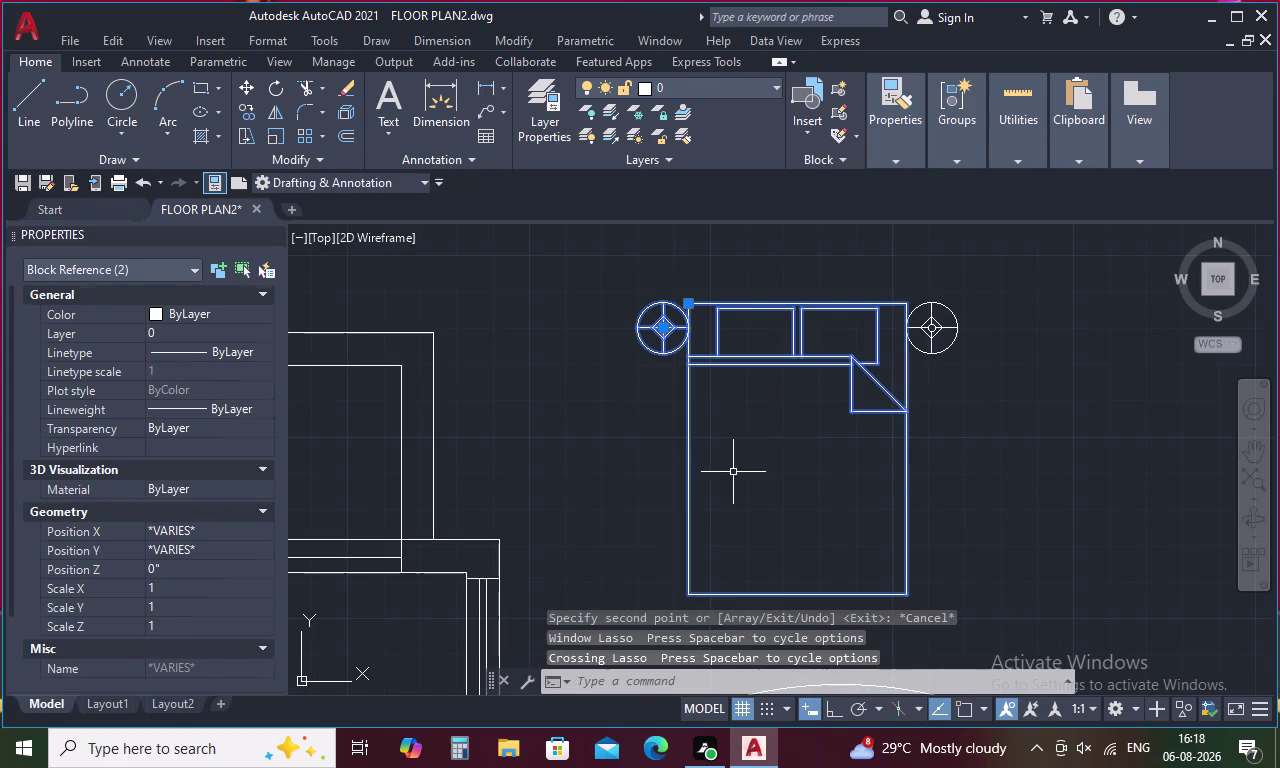
drag(964, 309, 901, 365)
click(912, 354)
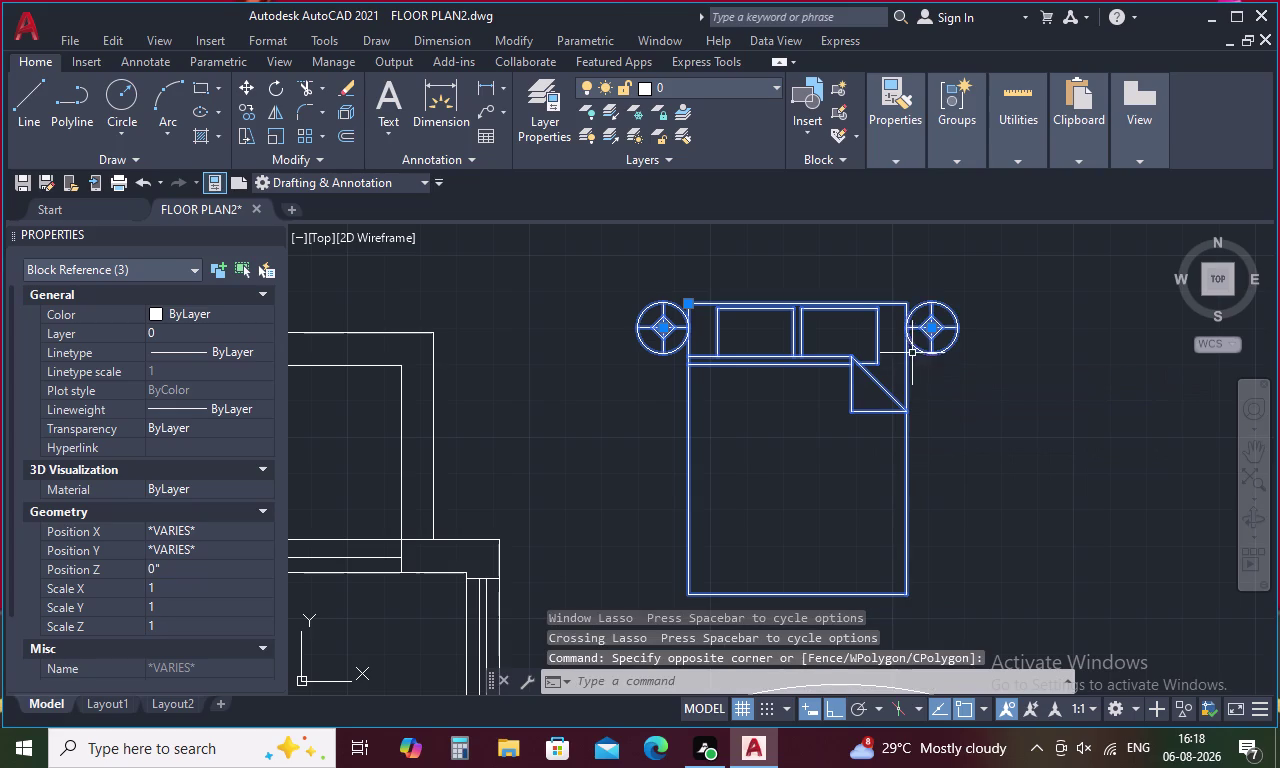
right_click(851, 427)
key(Escape)
text(G)
key(space)
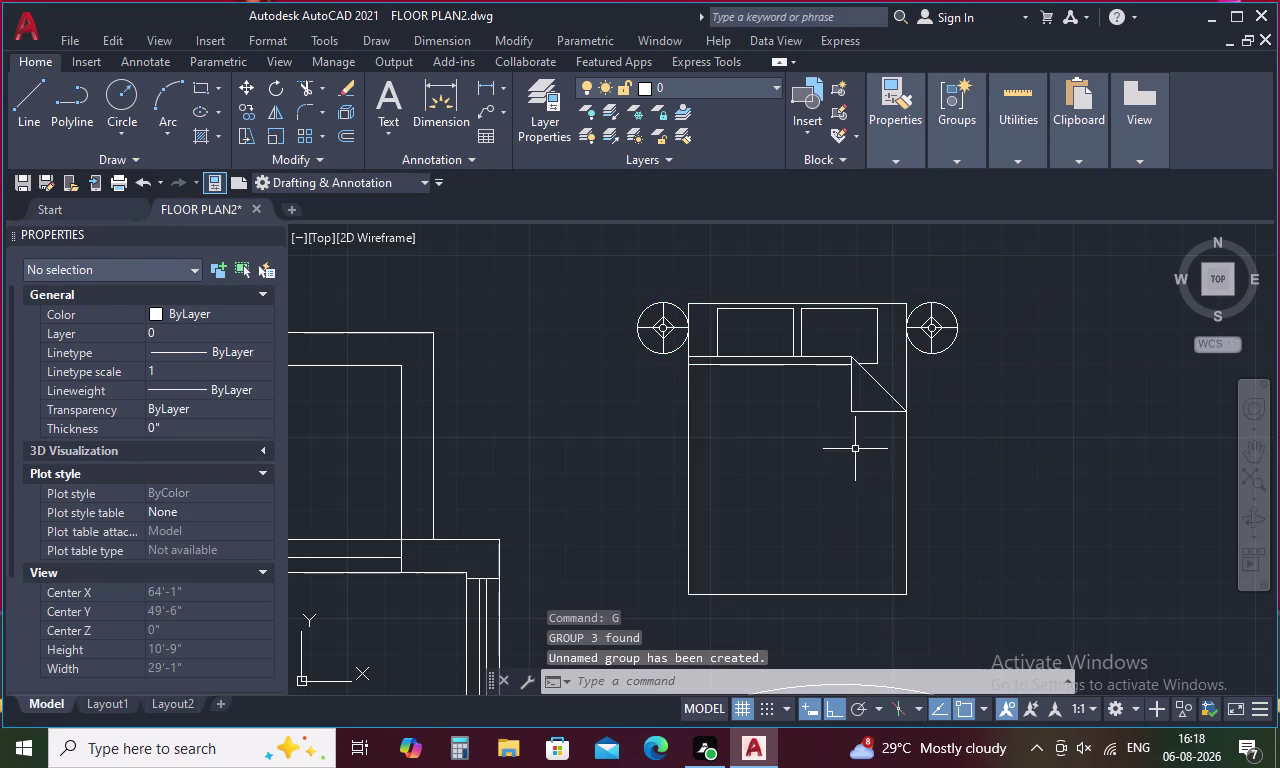
click(798, 303)
right_click(798, 303)
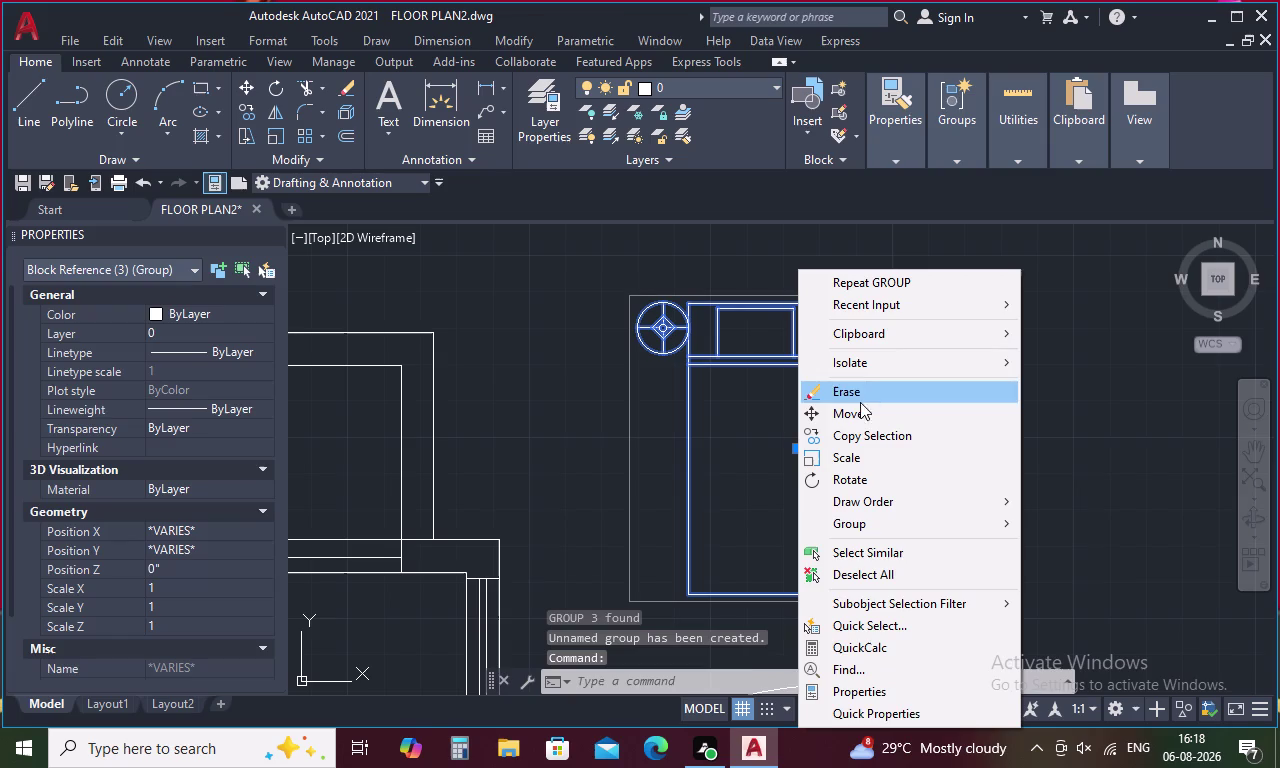
Move the bed group from its headboard, Ortho off, onto Bedroom 2's top wall.
click(856, 417)
click(801, 300)
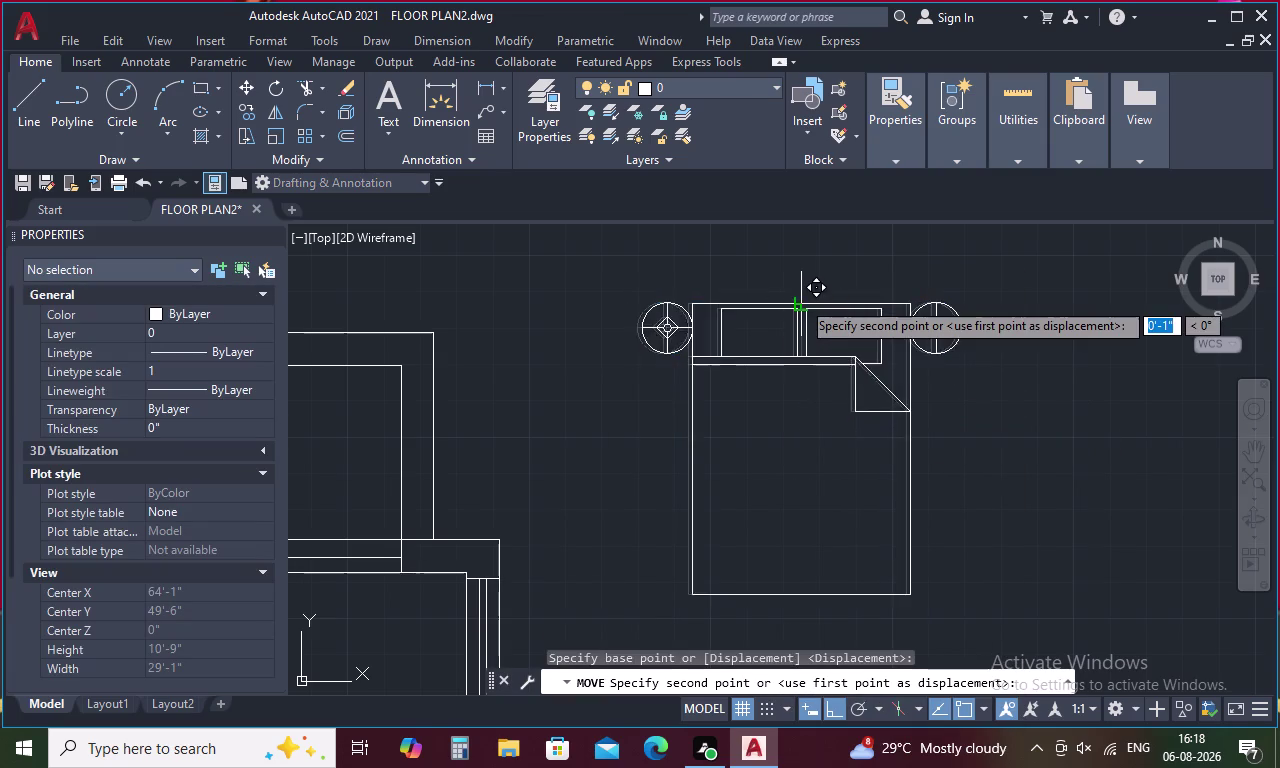
scroll(down, 3)
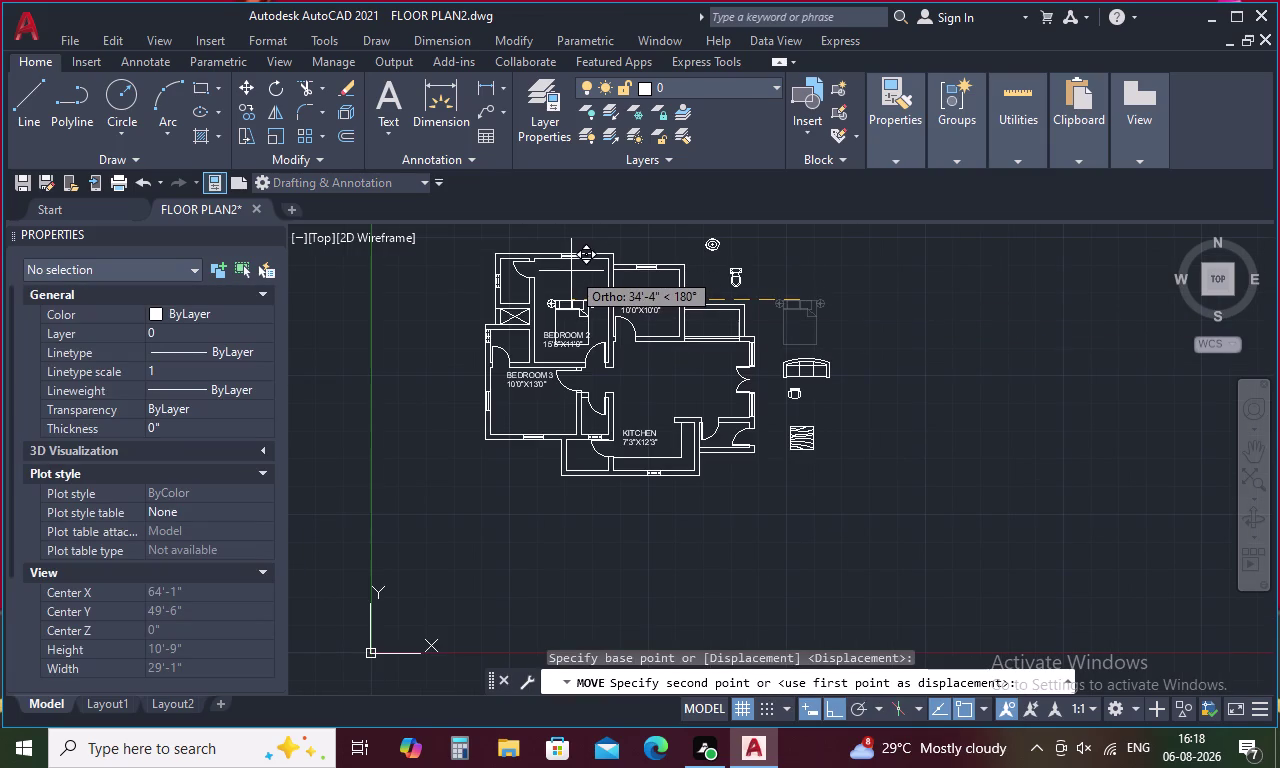
key(F8)
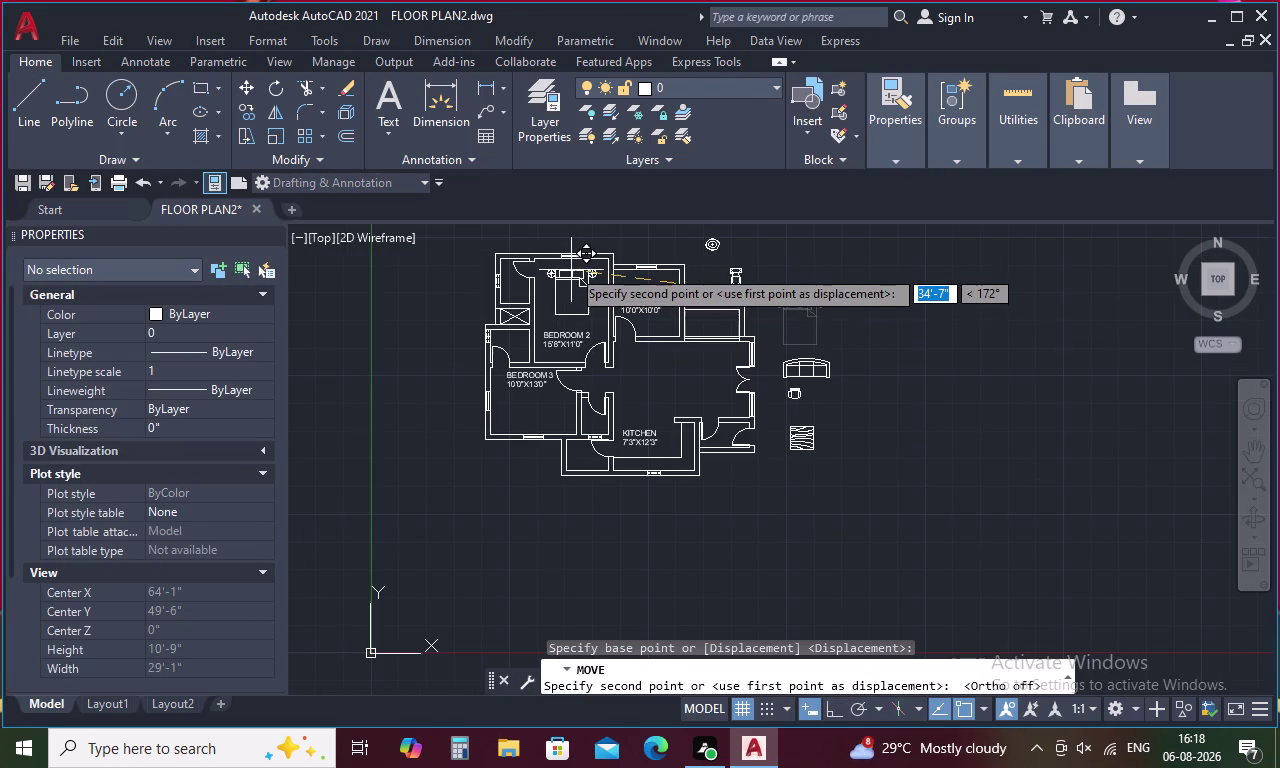
scroll(up, 3)
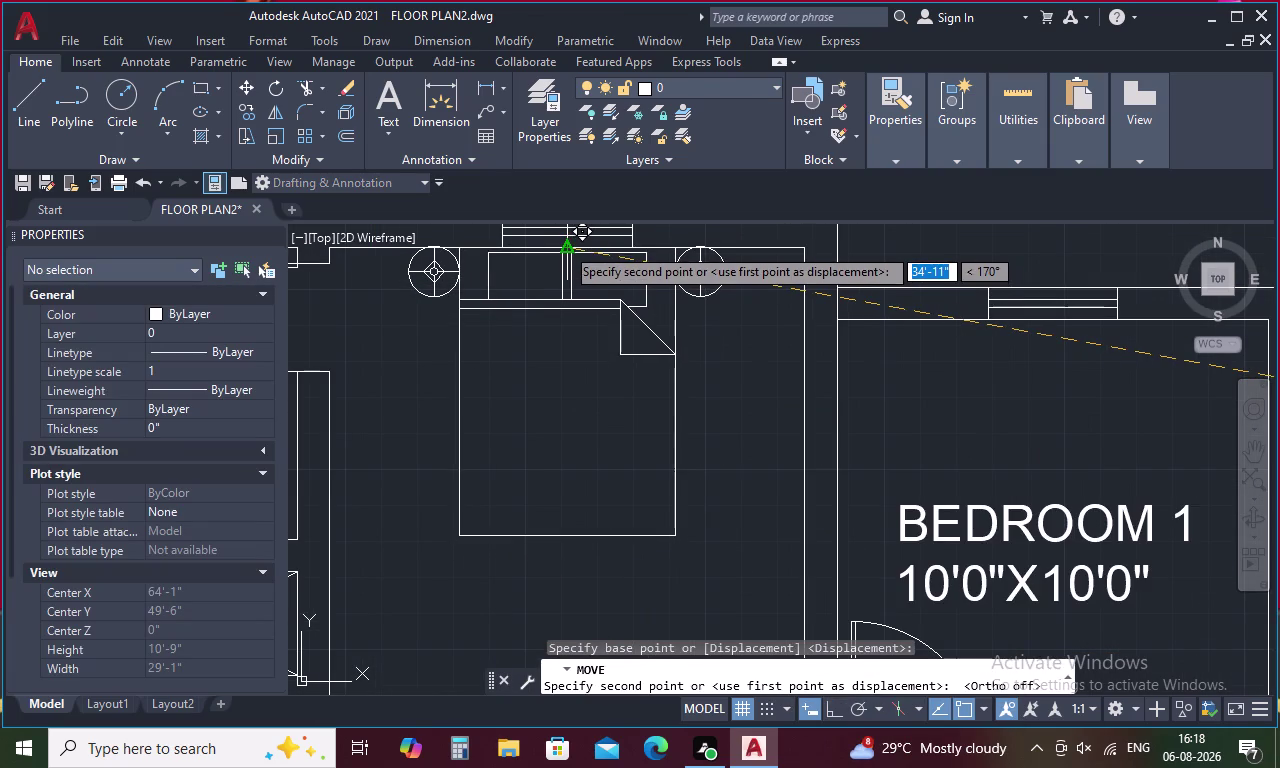
click(565, 246)
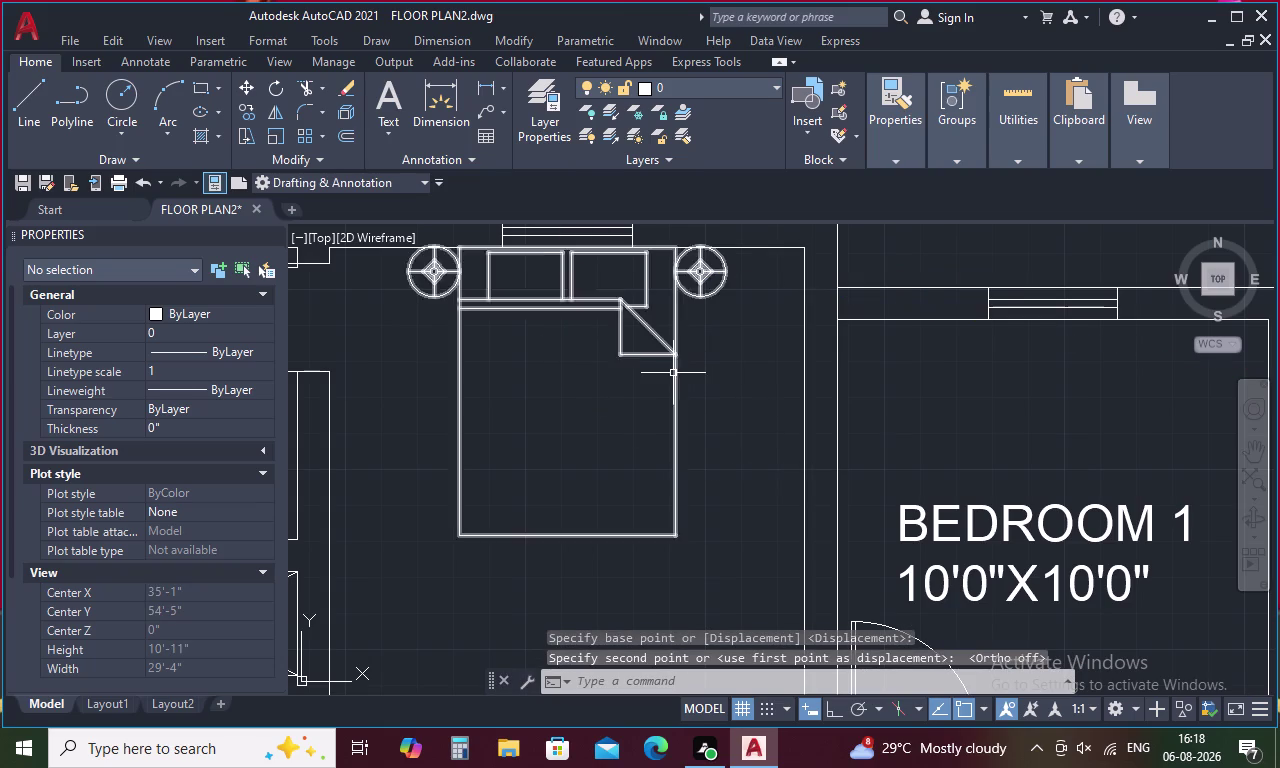
click(675, 353)
right_click(675, 353)
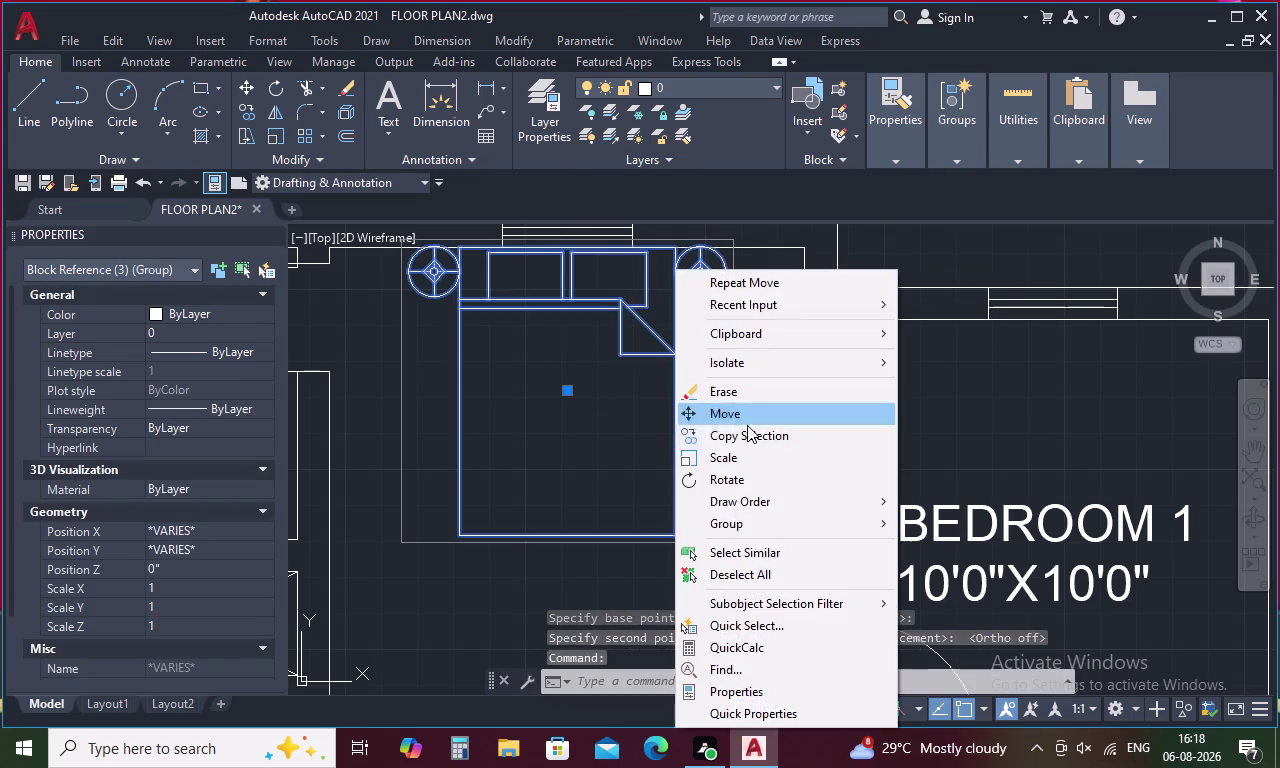
Copy the bed-and-lamps group from its headboard into Bedroom 3, against the top wall.
click(750, 425)
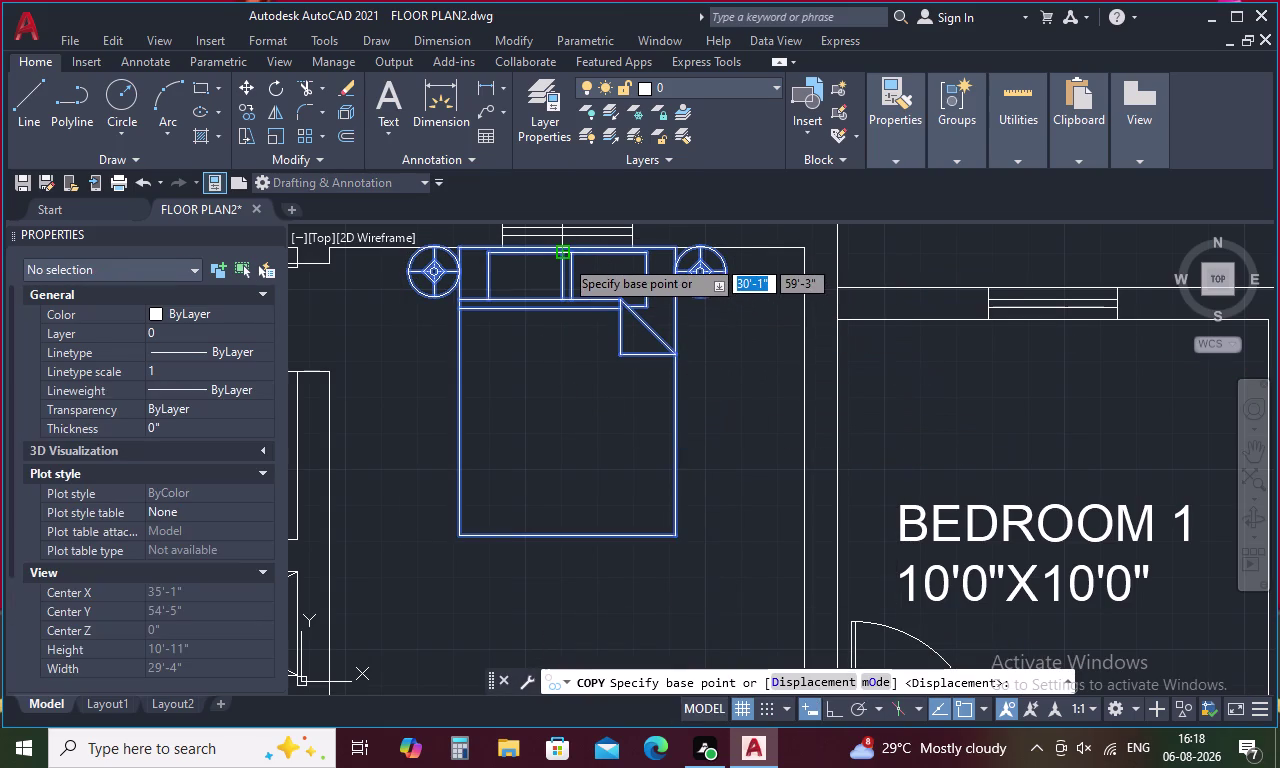
scroll(up, 3)
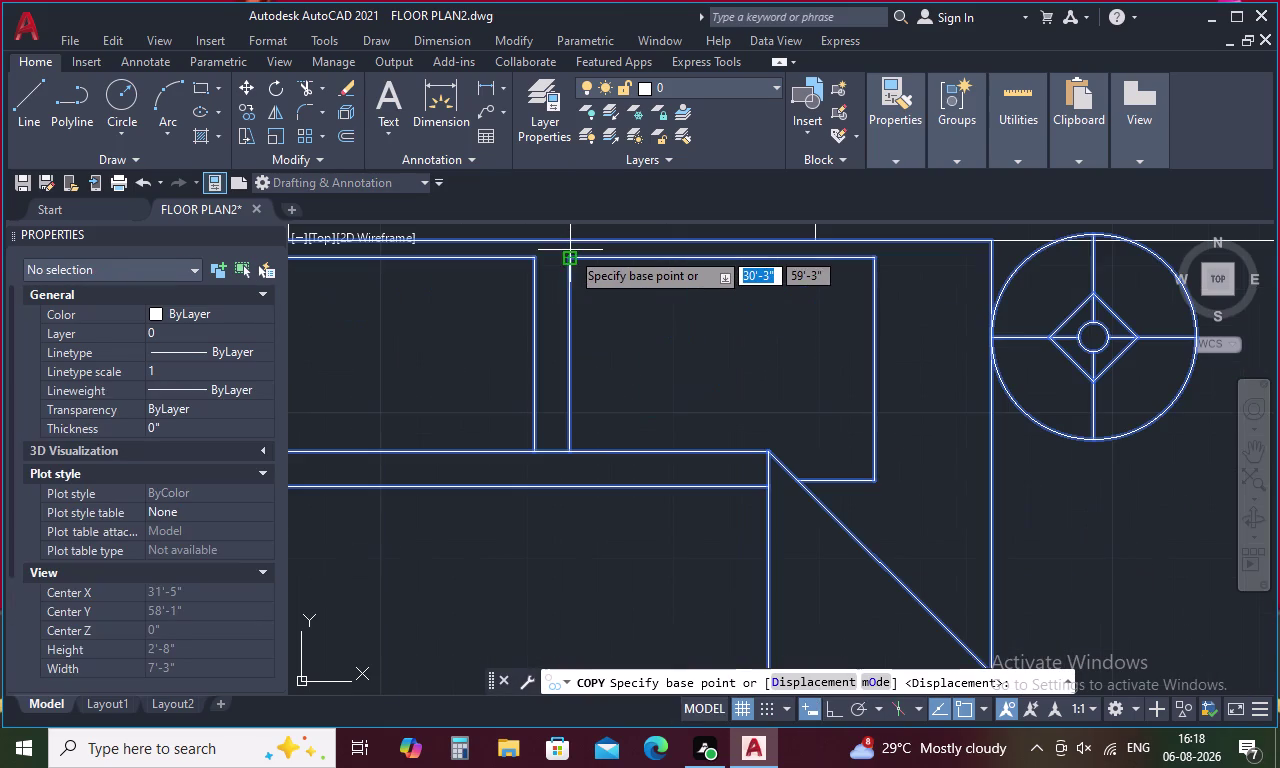
click(553, 238)
scroll(down, 3)
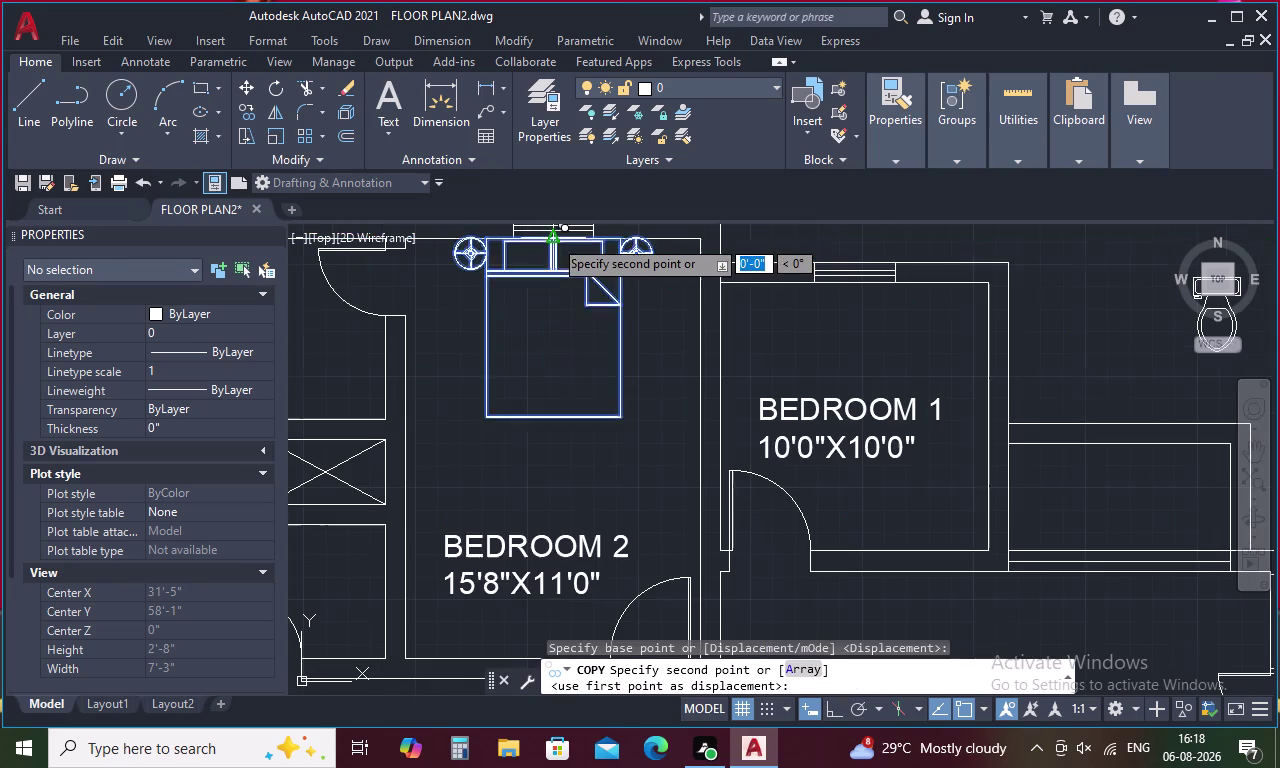
middle_drag(537, 334, 712, 274)
middle_drag(645, 409, 681, 232)
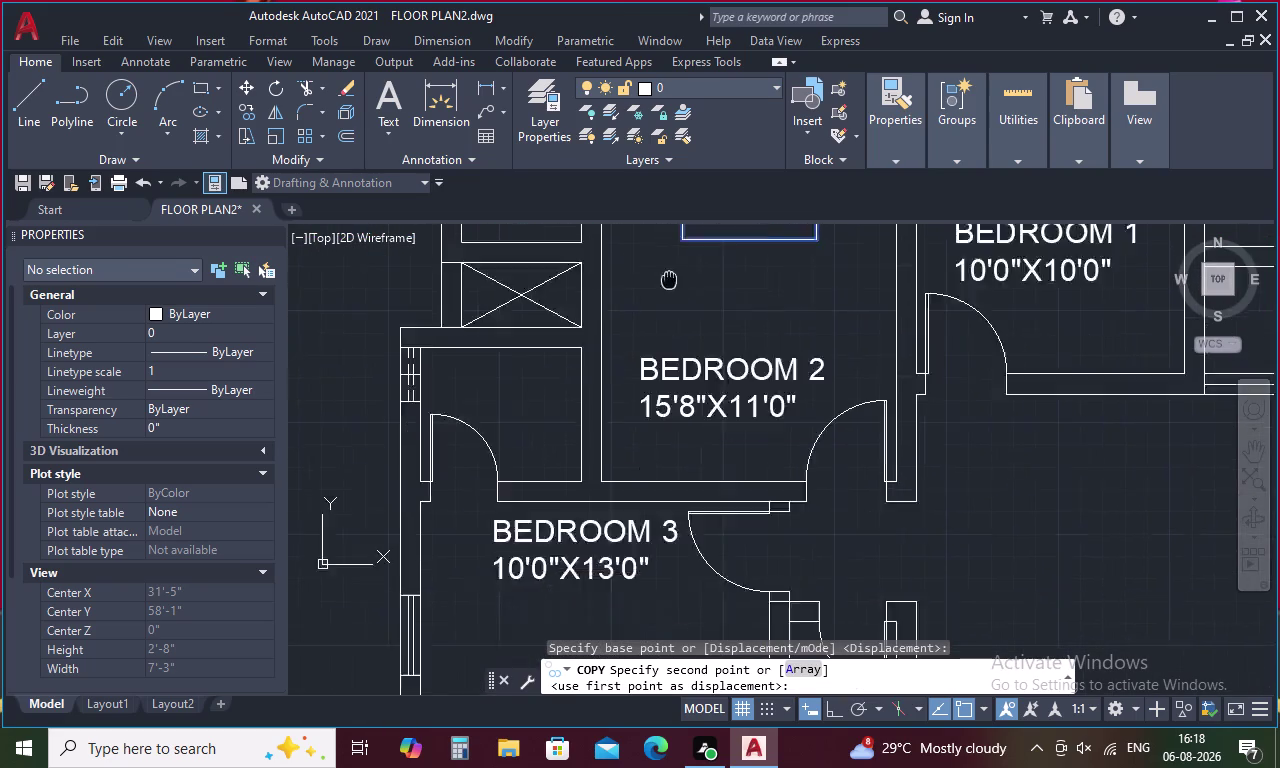
middle_drag(681, 232, 685, 223)
middle_drag(579, 509, 654, 271)
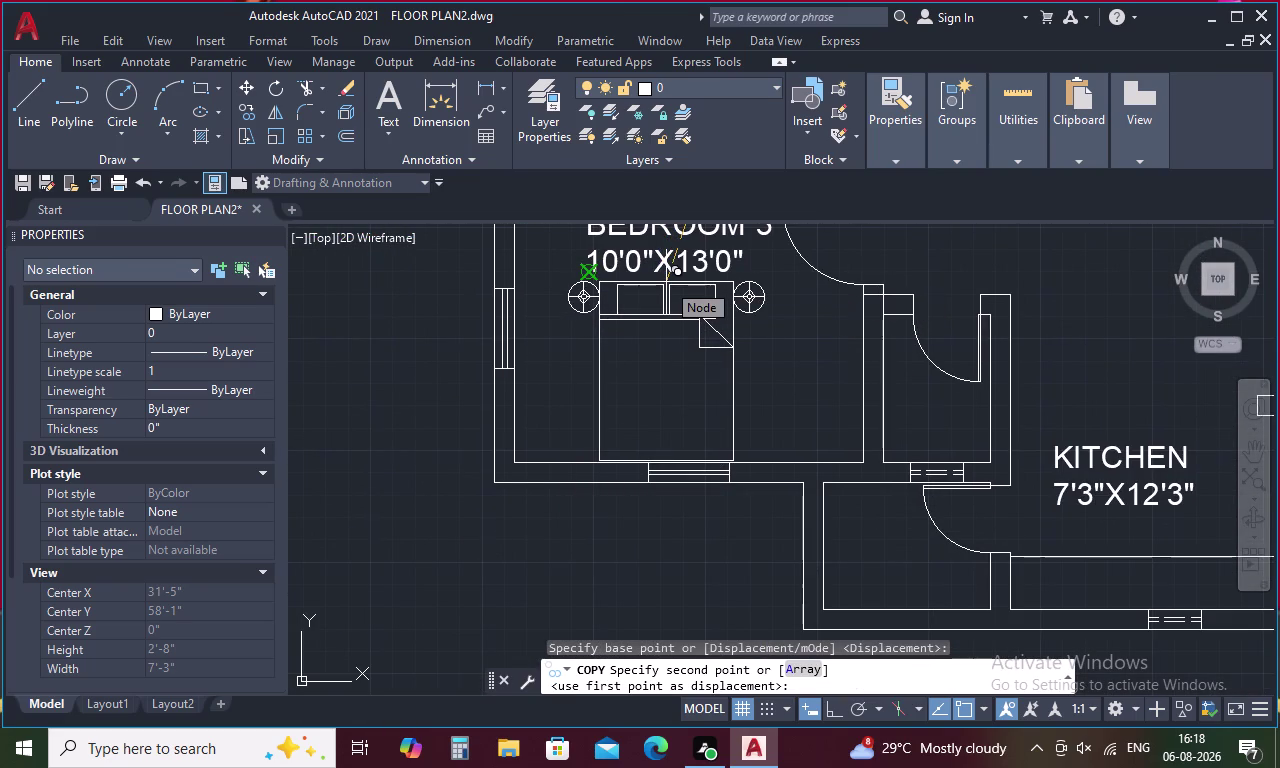
click(666, 282)
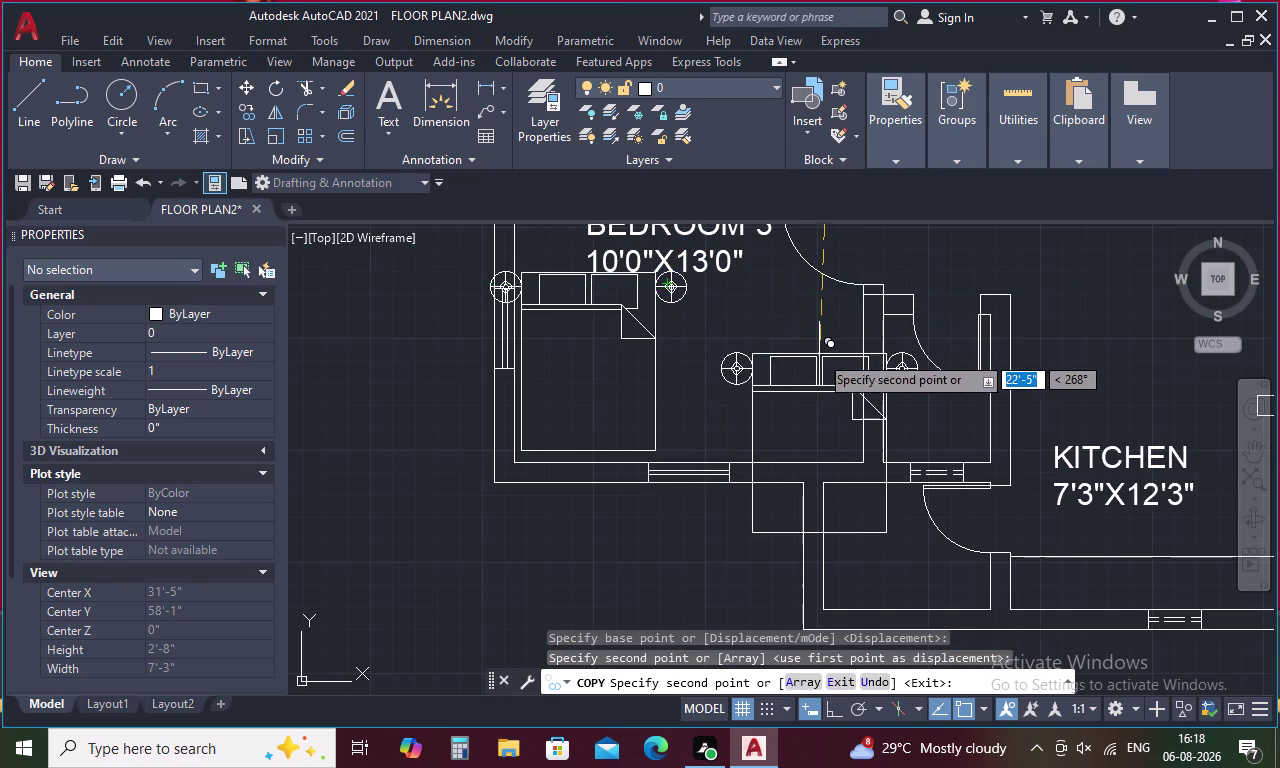
key(Escape)
click(655, 387)
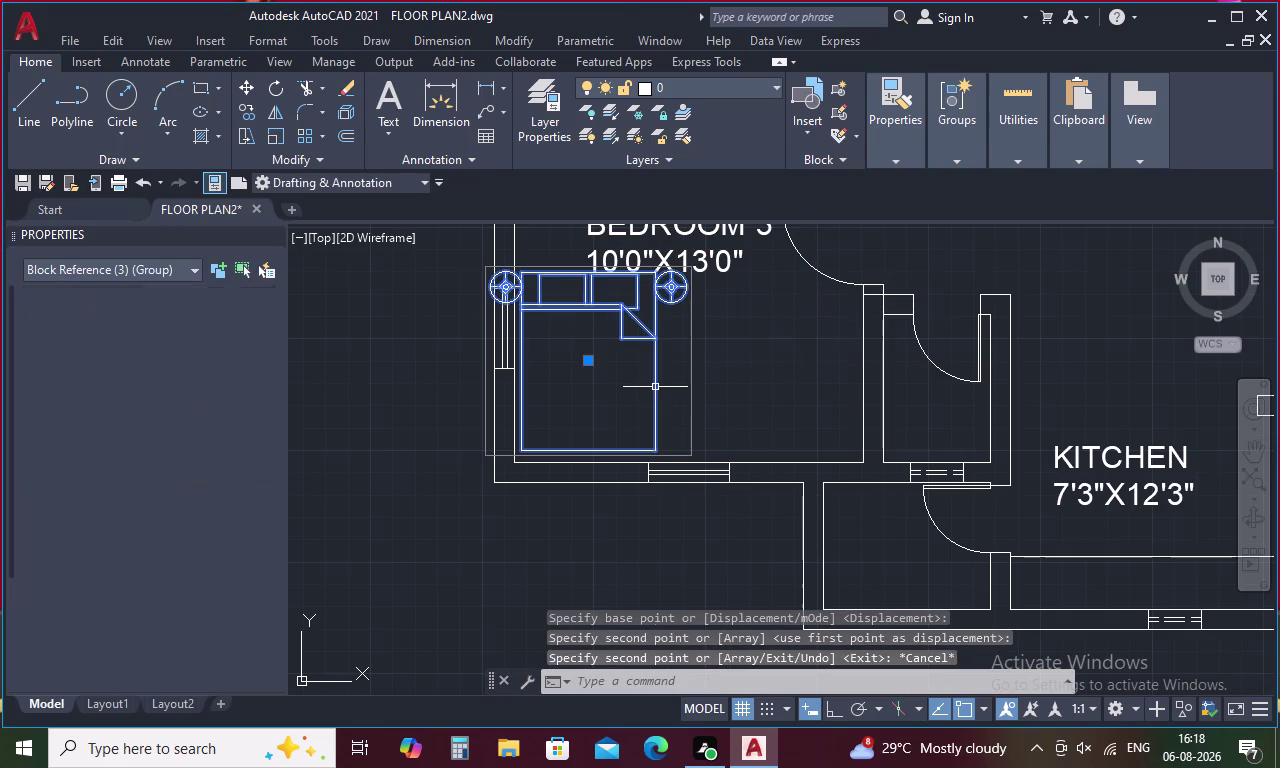
right_click(655, 387)
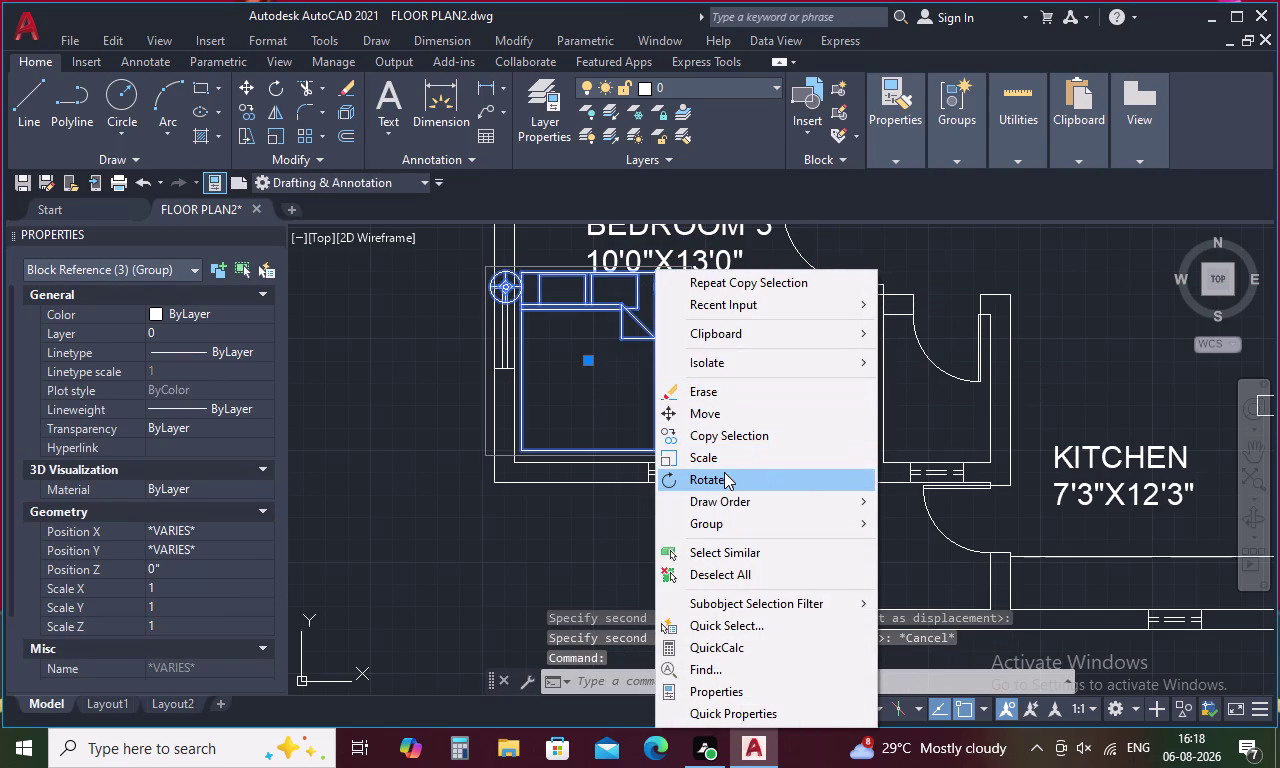
Rotate the Bedroom 3 bed copy 270 degrees with Ortho on, headboard to the left wall.
click(724, 473)
click(577, 370)
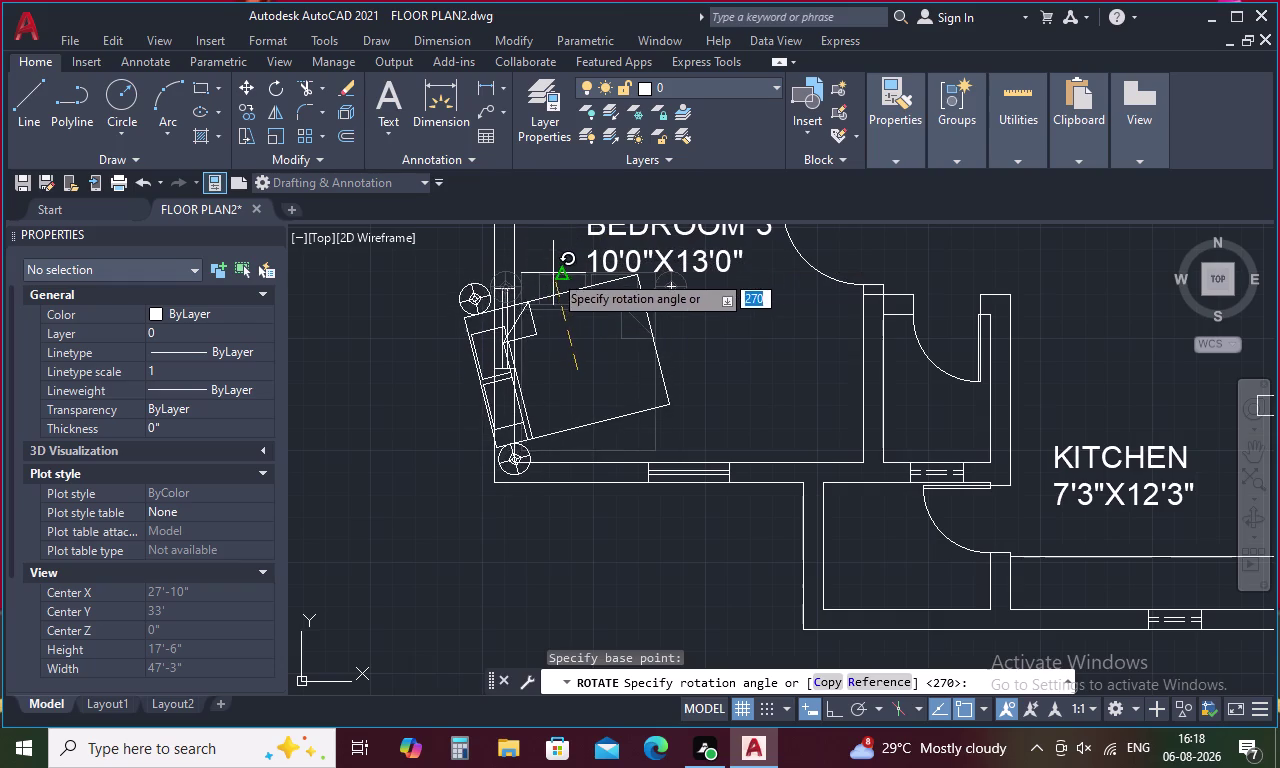
key(F8)
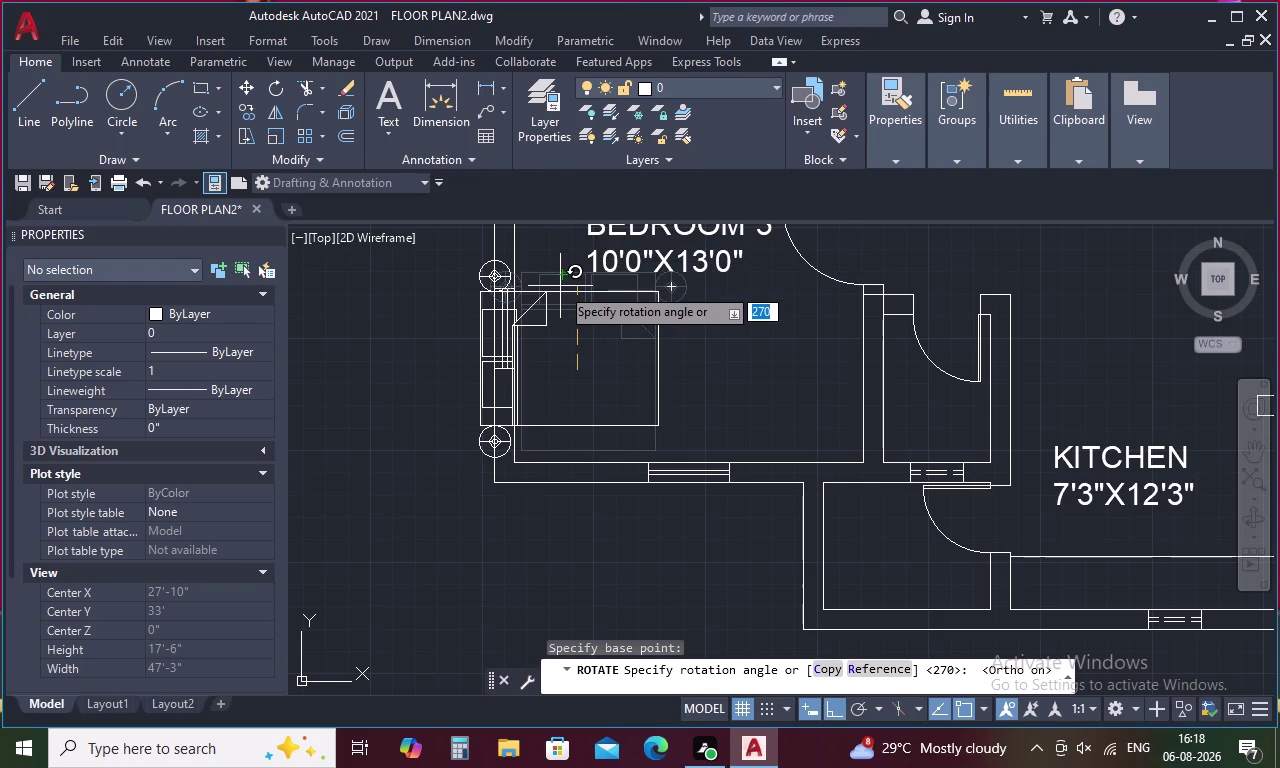
click(560, 286)
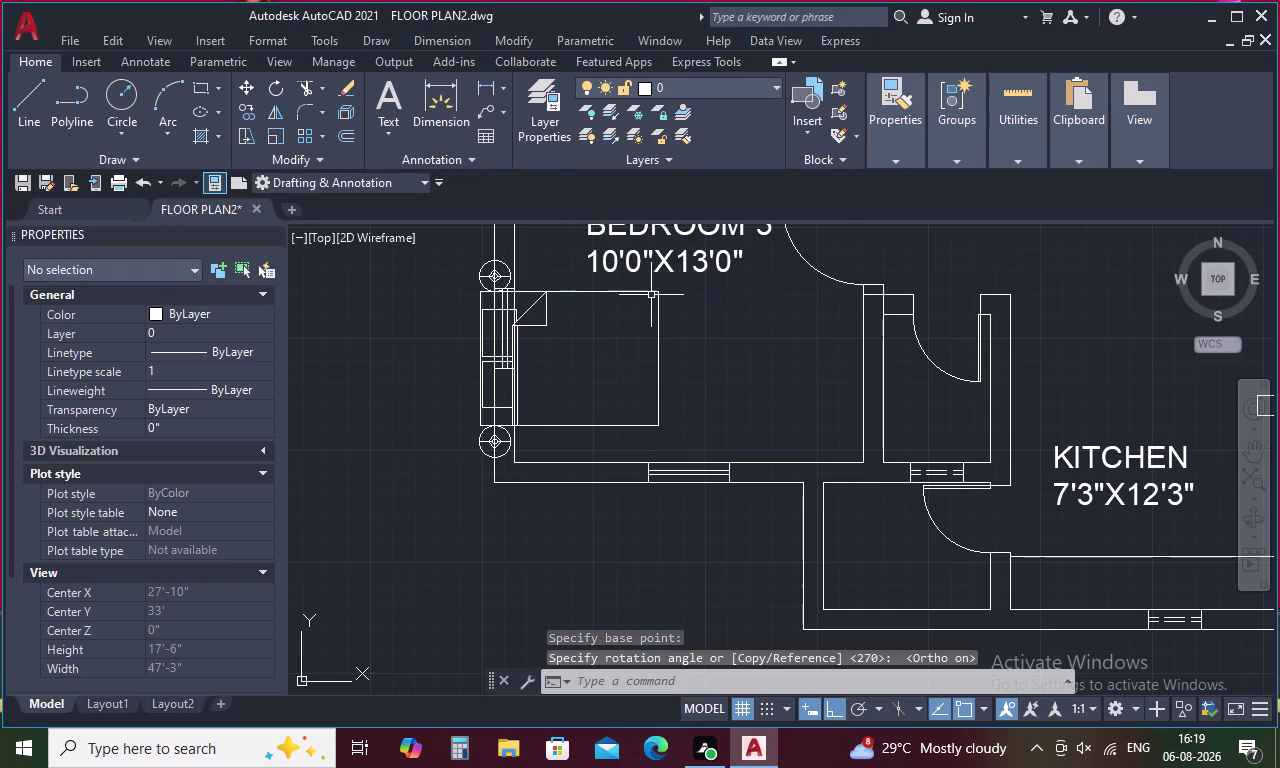
click(653, 294)
Move the rotated bed group further into Bedroom 3.
right_click(653, 294)
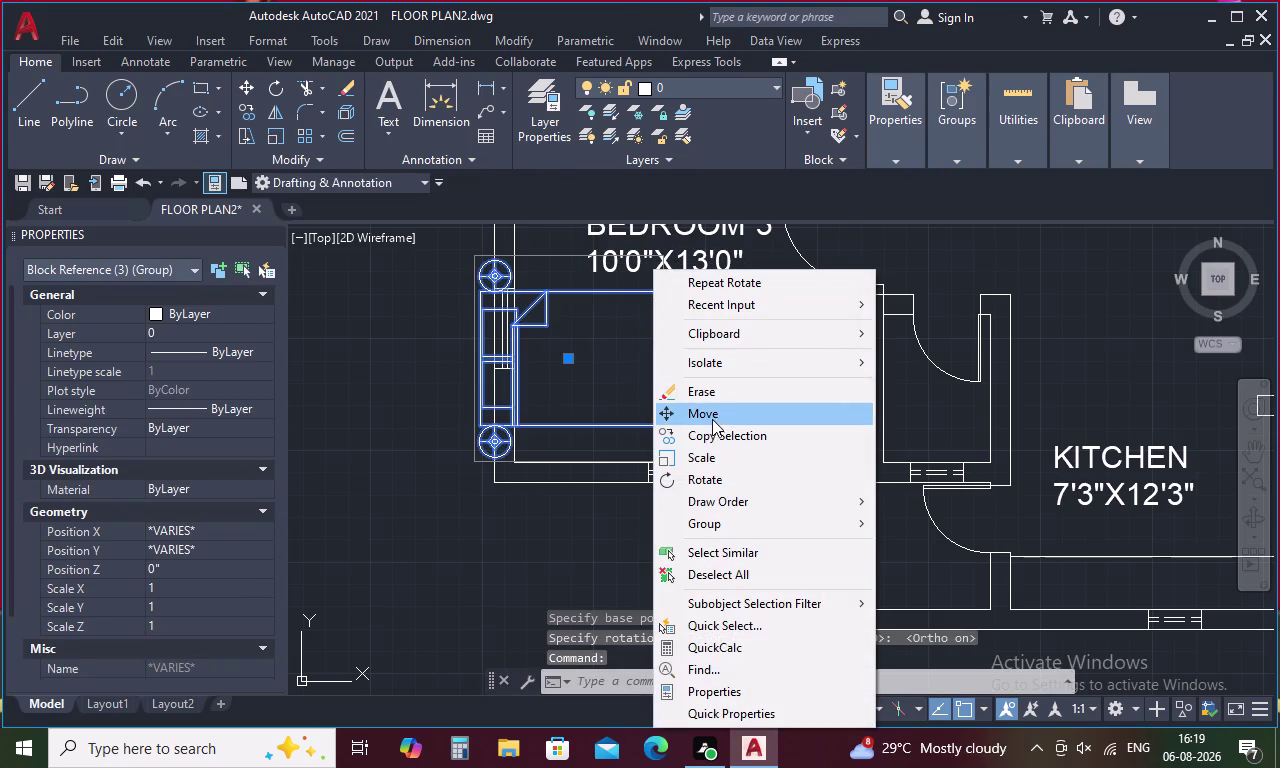
click(715, 410)
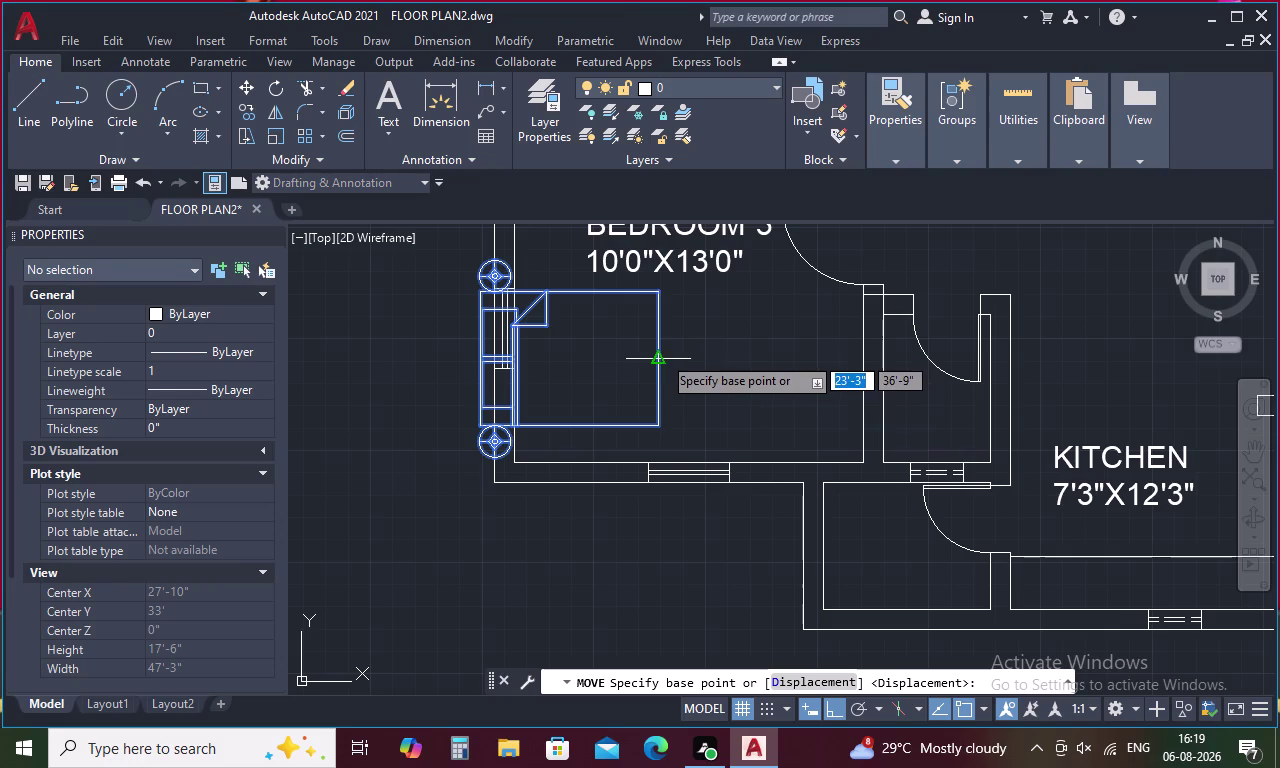
click(662, 355)
click(751, 381)
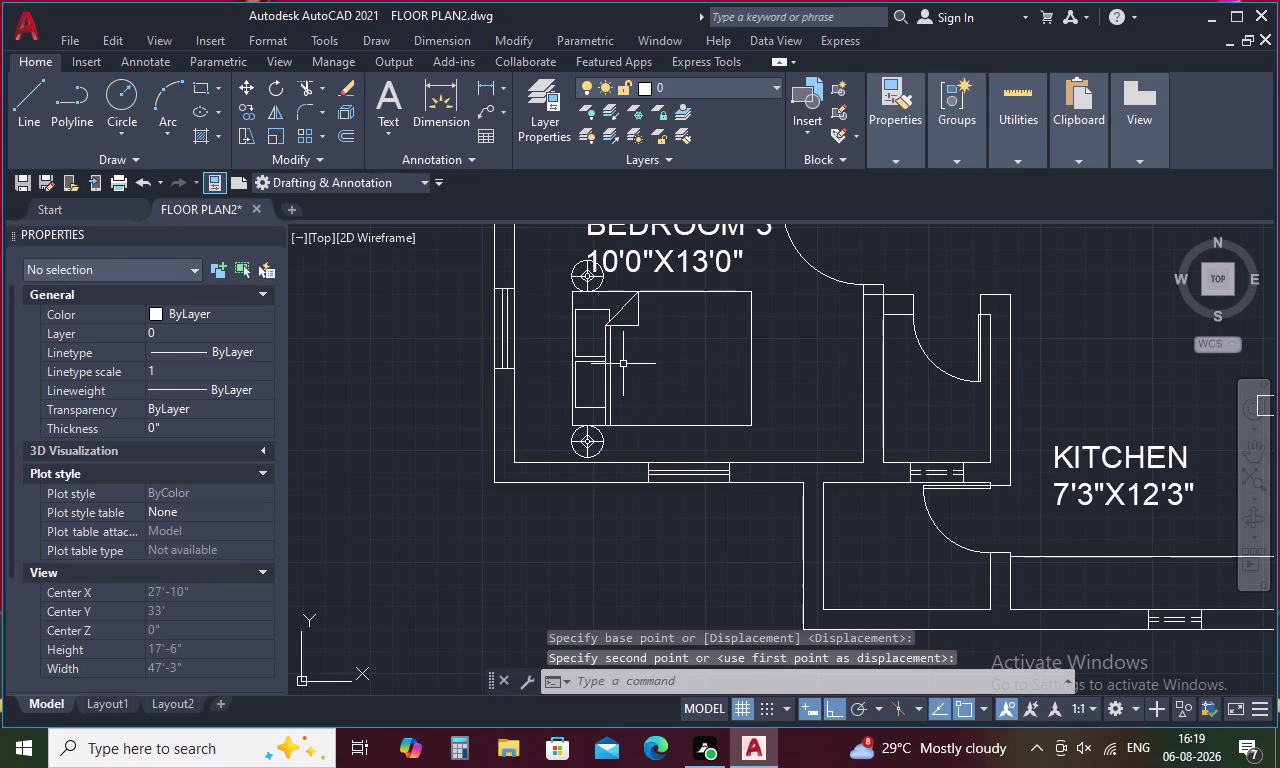
Move the bed group from its left edge onto Bedroom 3's left wall.
click(599, 358)
right_click(599, 358)
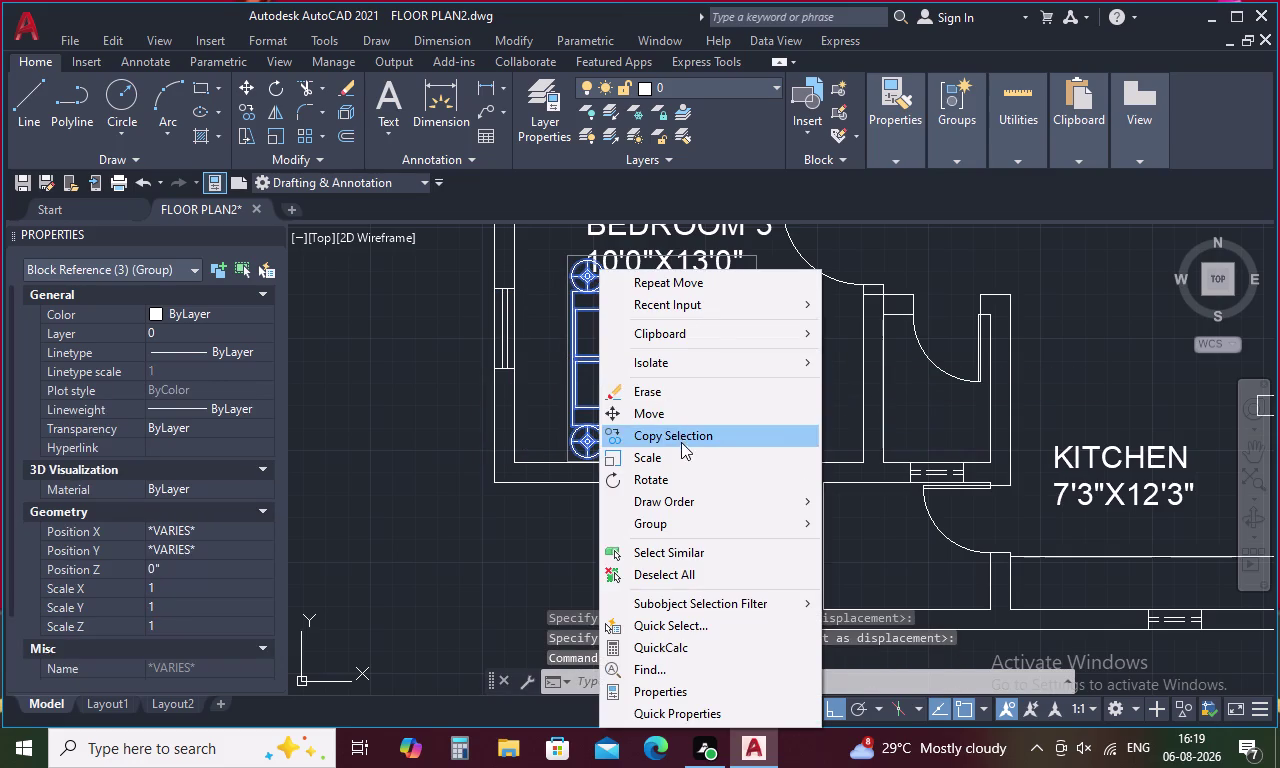
click(664, 407)
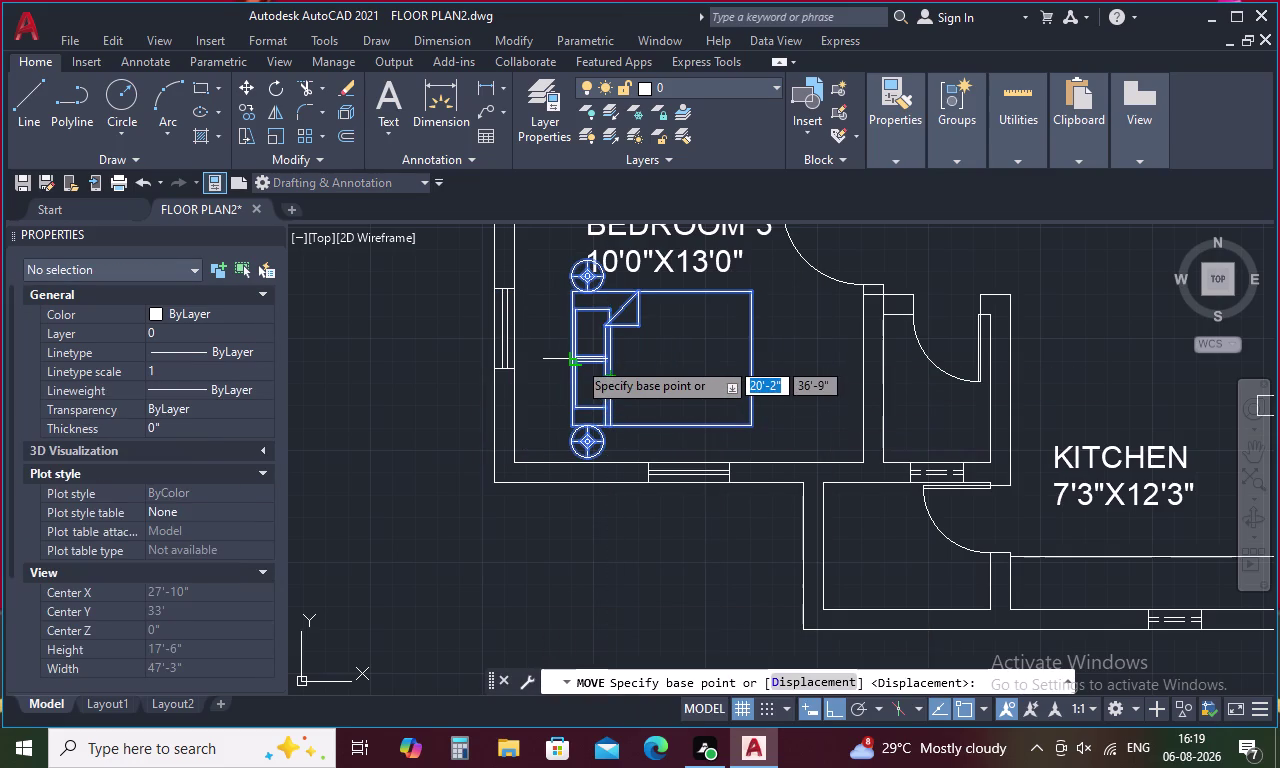
scroll(up, 3)
click(558, 368)
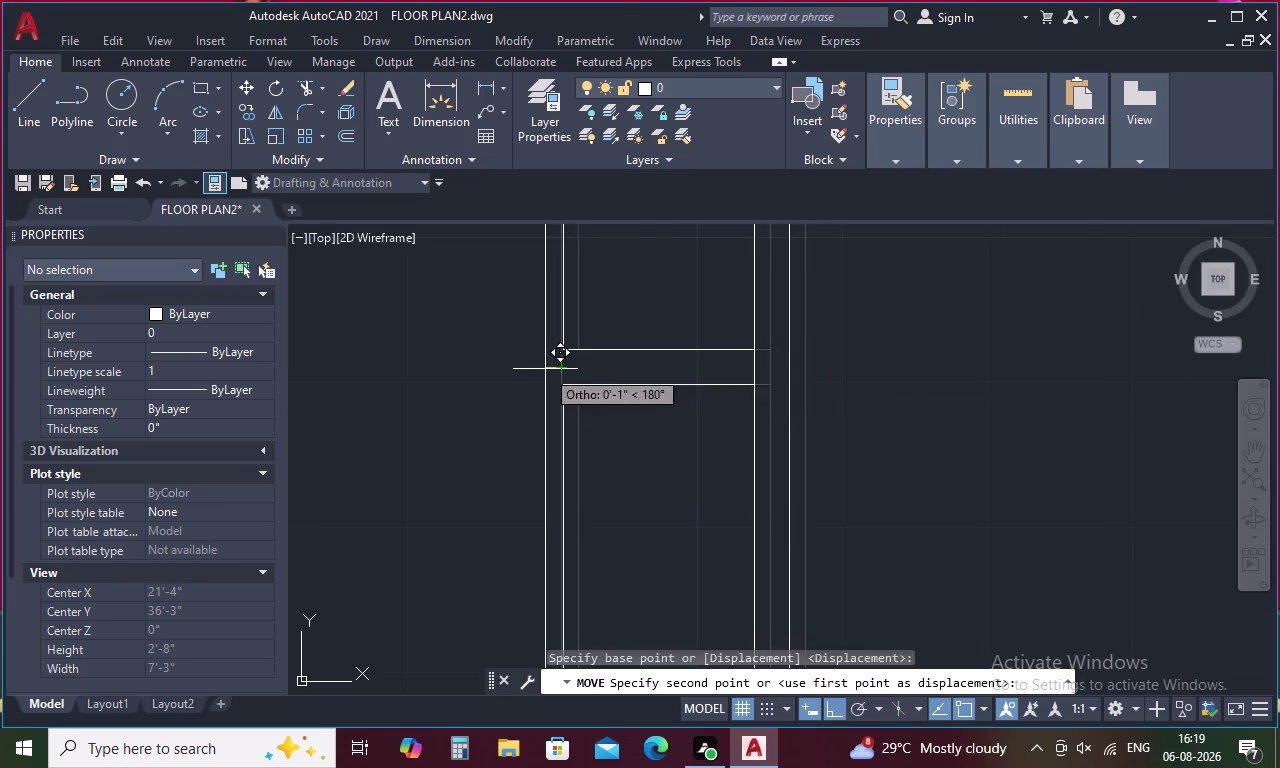
scroll(down, 3)
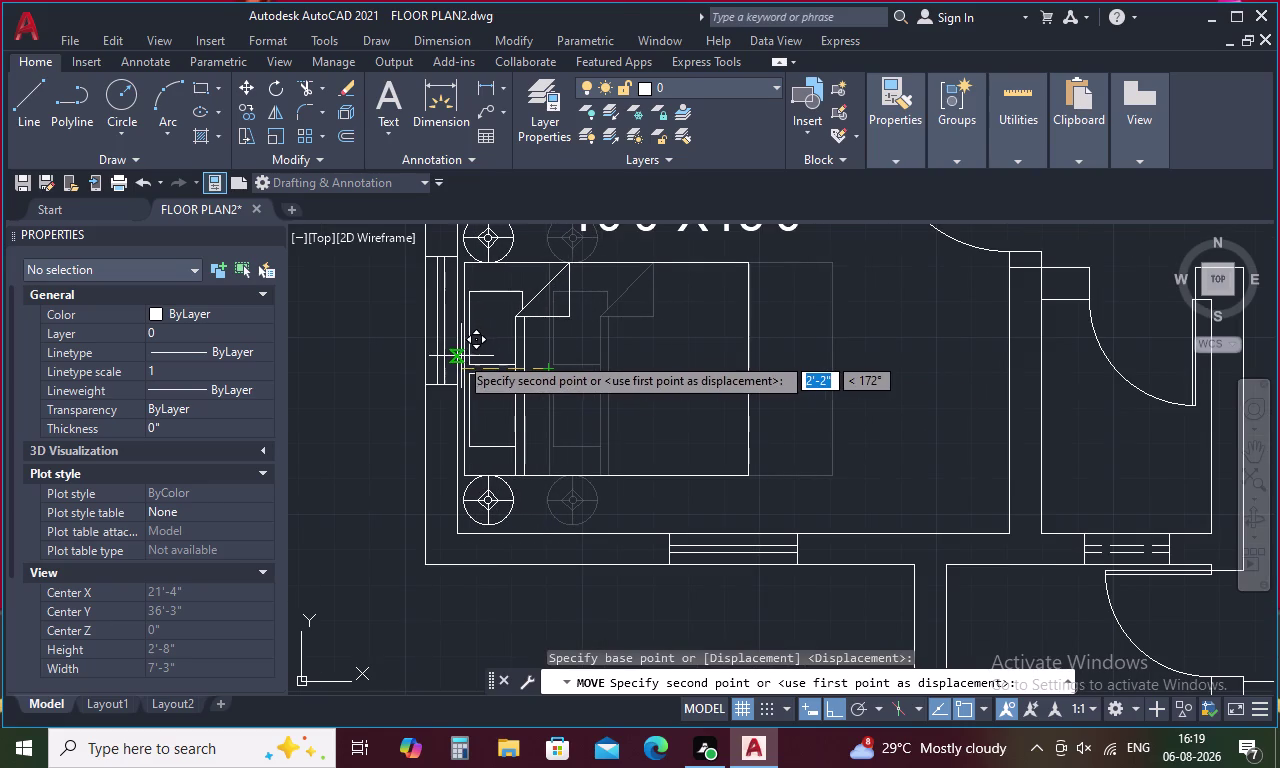
scroll(up, 3)
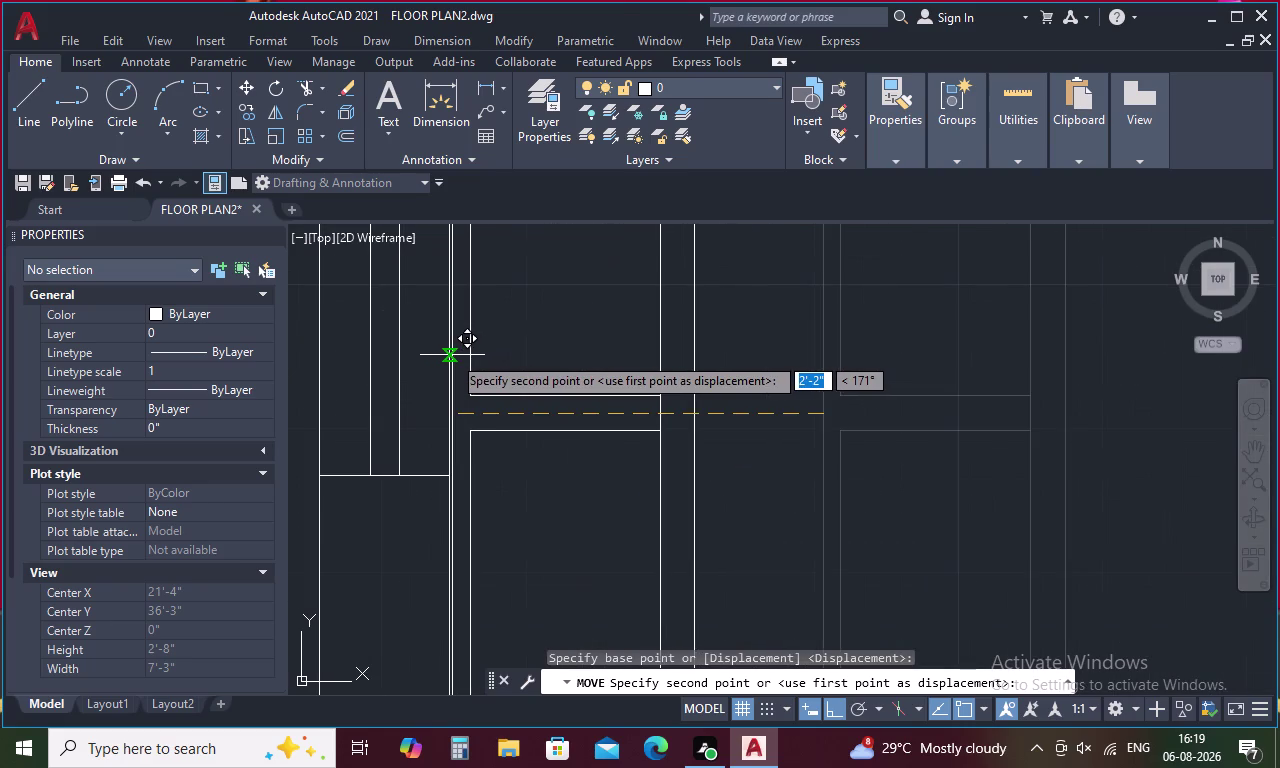
click(452, 355)
scroll(down, 3)
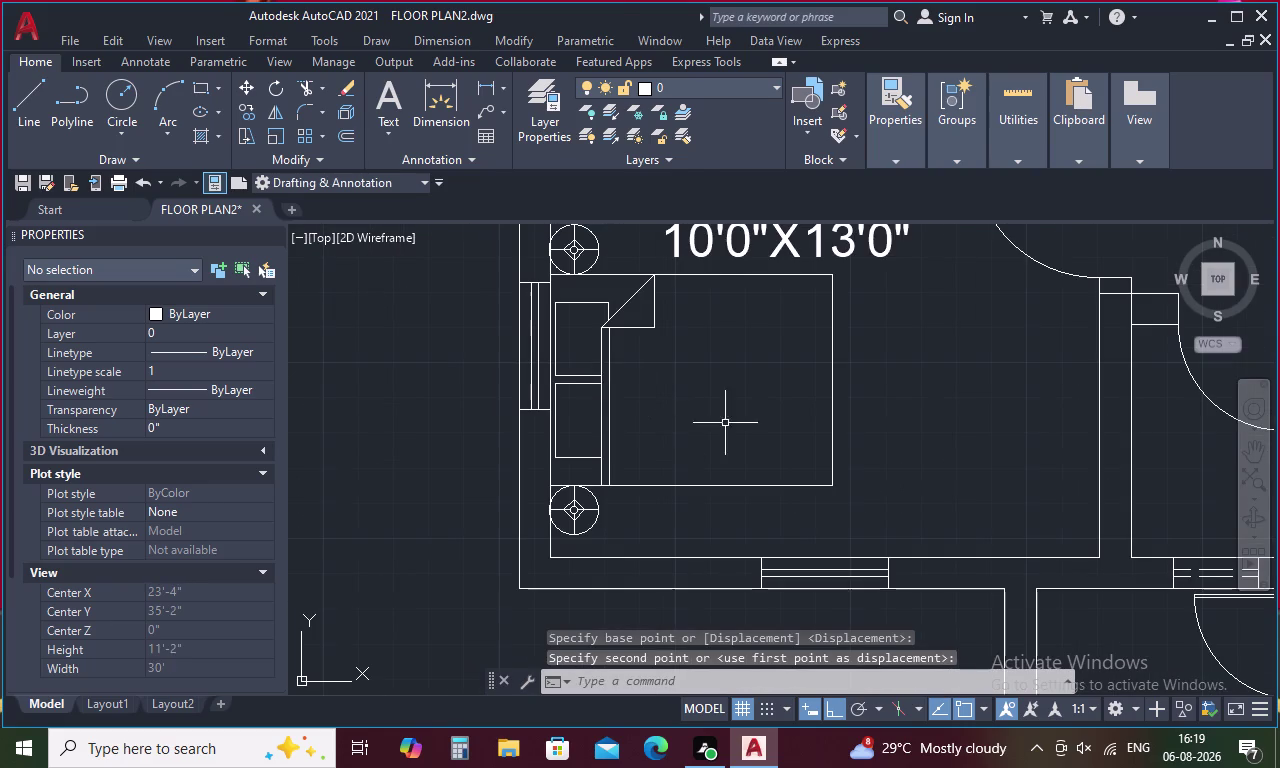
scroll(down, 3)
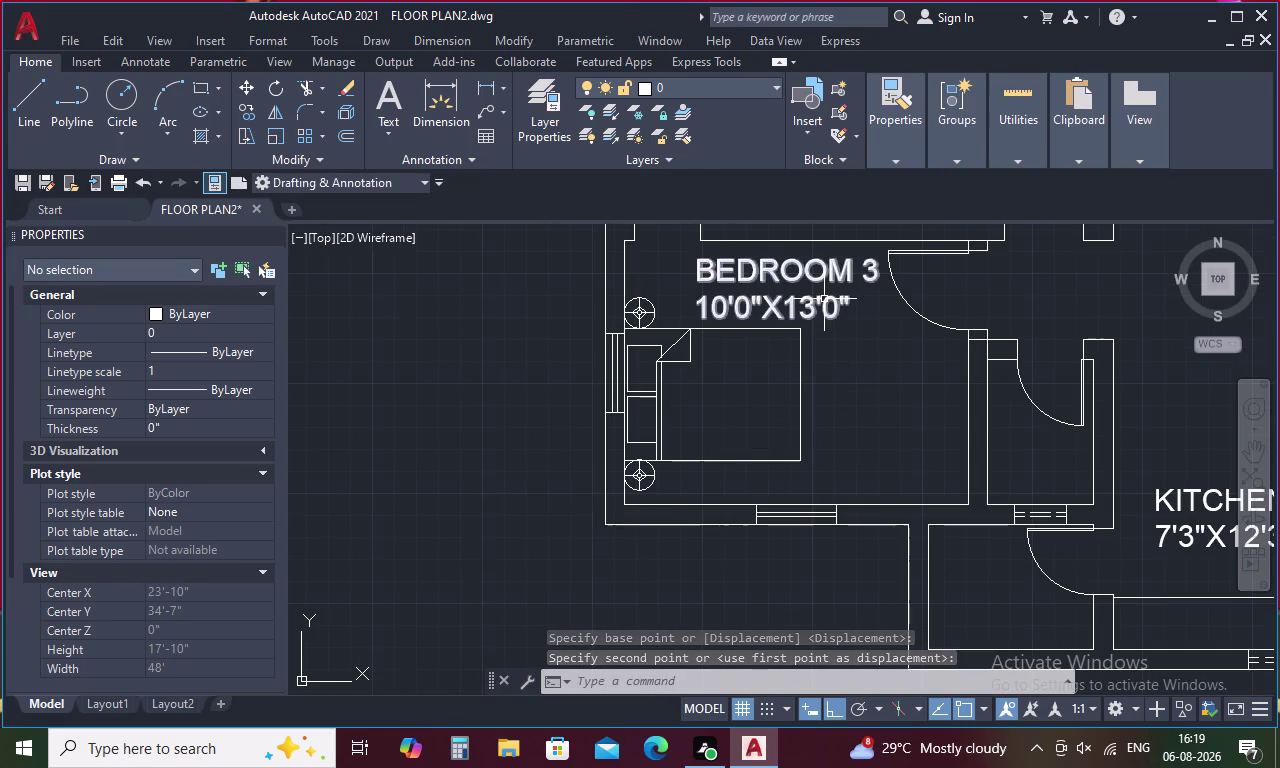
Shift the bed group lower along Bedroom 3's left wall.
click(635, 381)
click(652, 409)
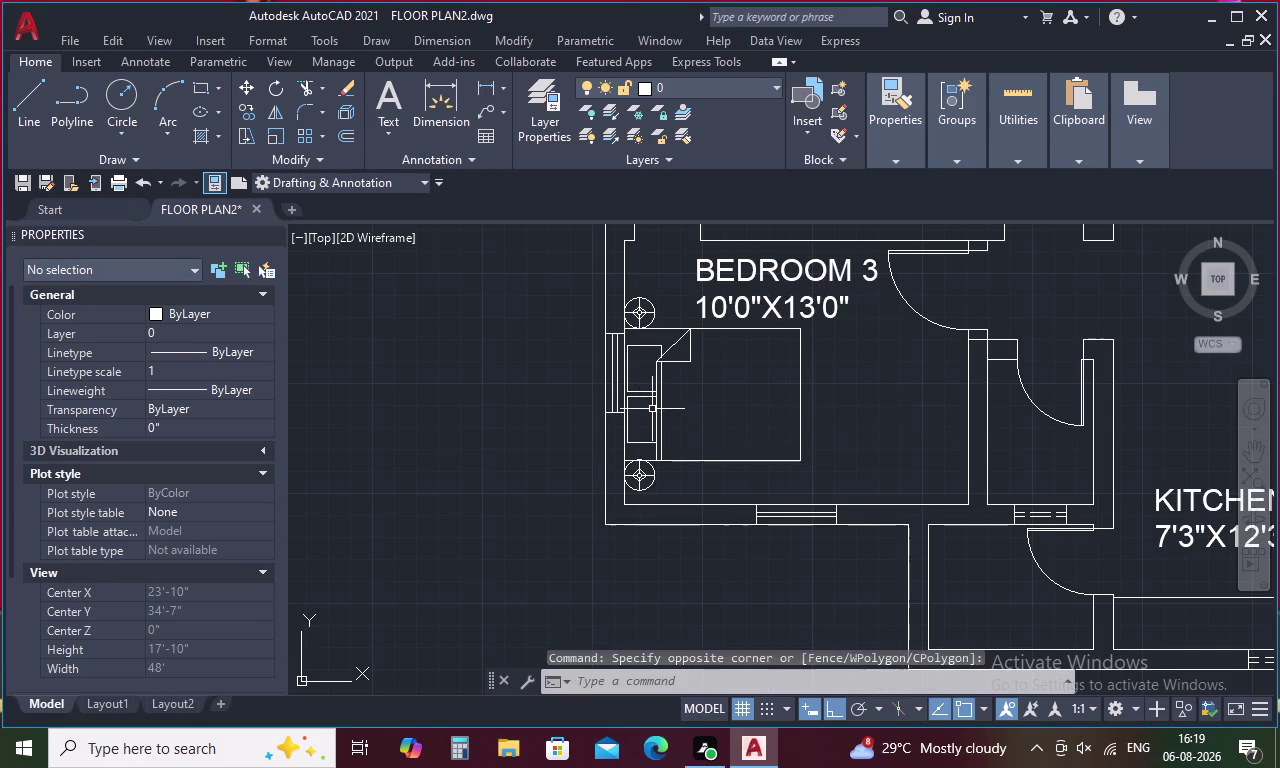
click(660, 403)
right_click(660, 403)
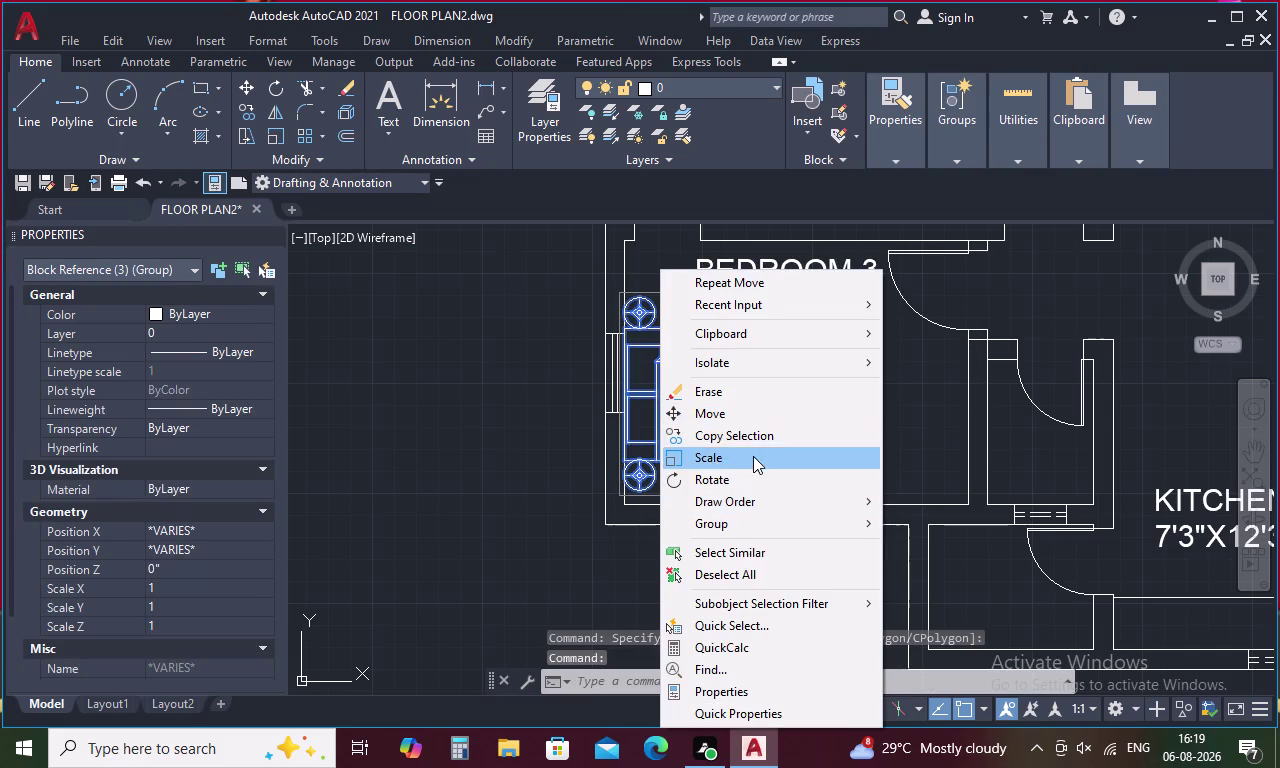
click(747, 410)
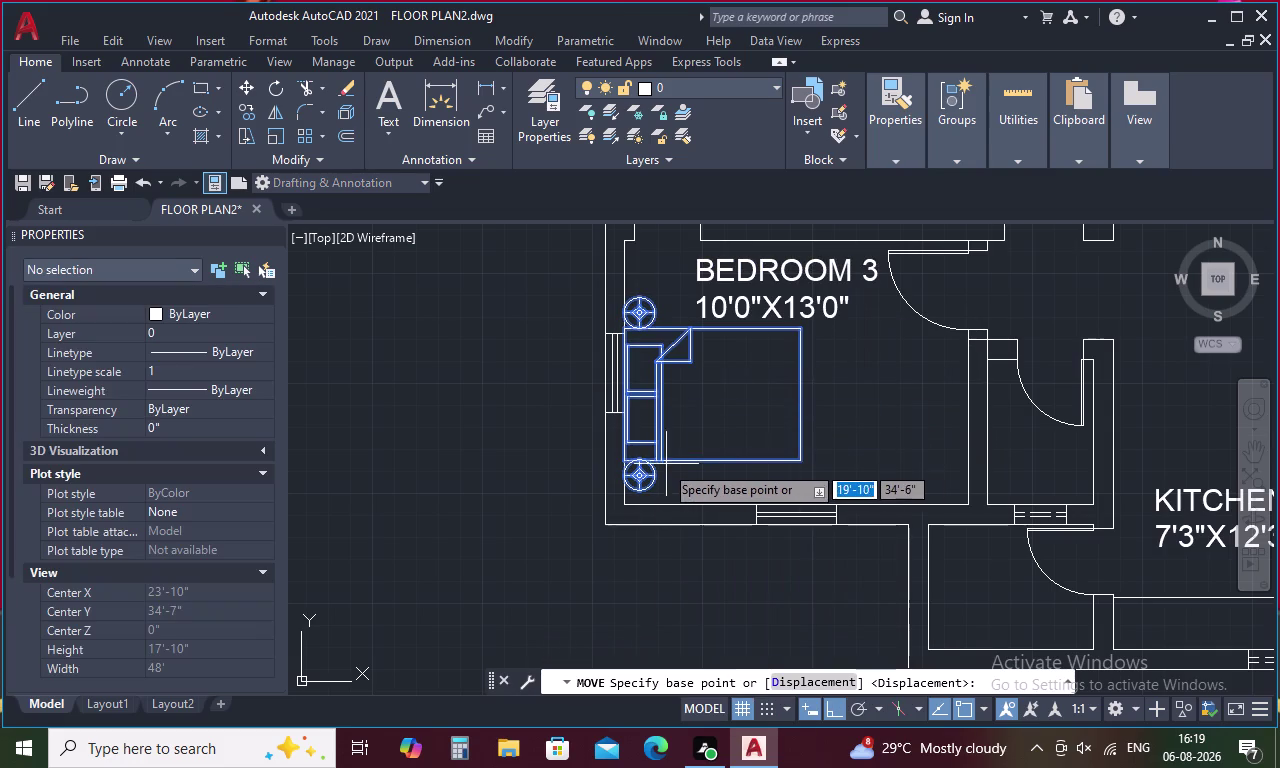
click(646, 466)
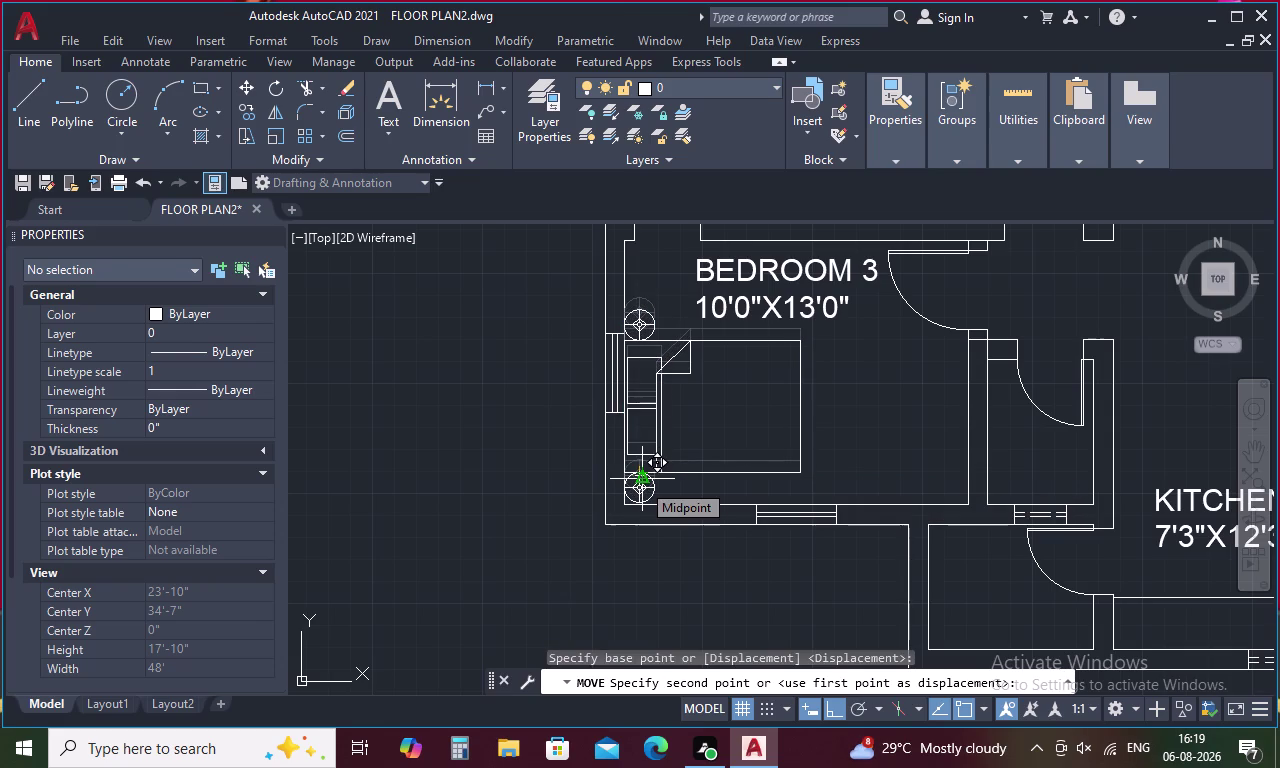
click(641, 482)
scroll(down, 3)
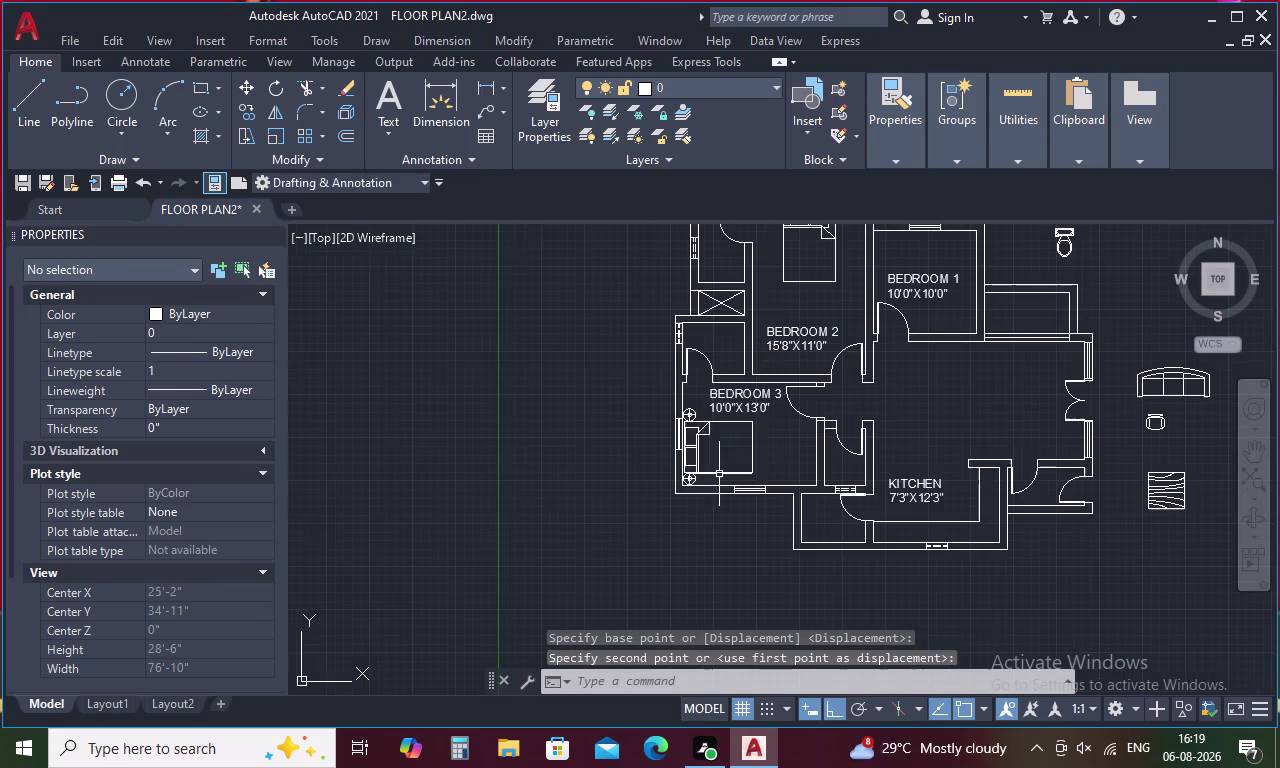
Bring the whole plan into view, then start and cancel copying the Bedroom 2 bed group.
middle_drag(761, 438, 660, 501)
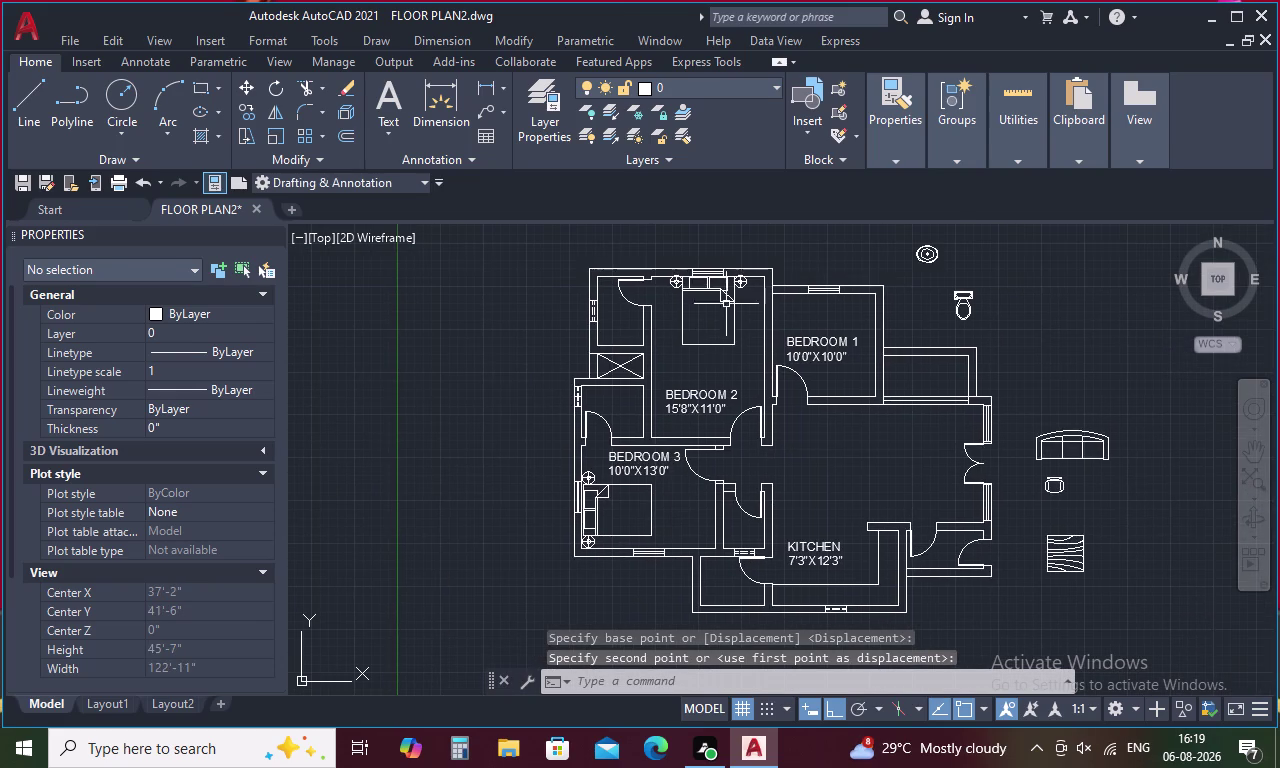
click(727, 293)
right_click(729, 364)
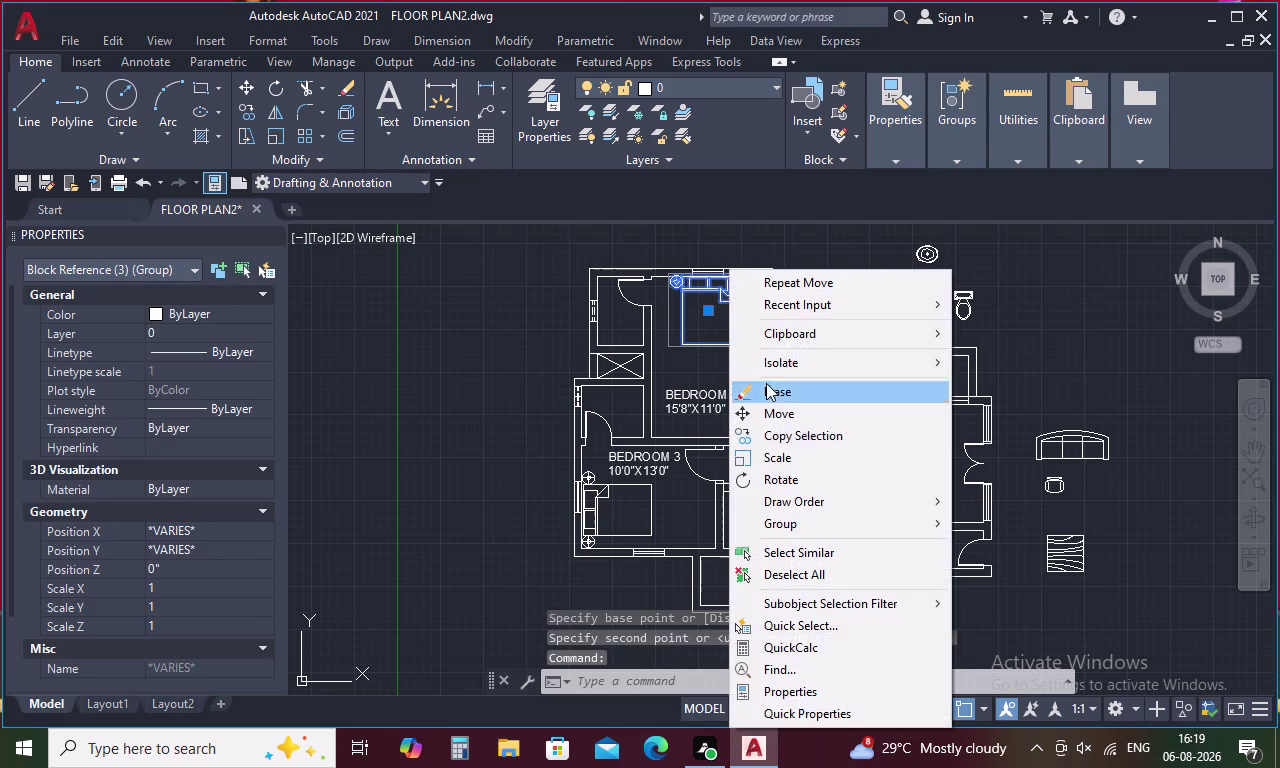
click(800, 439)
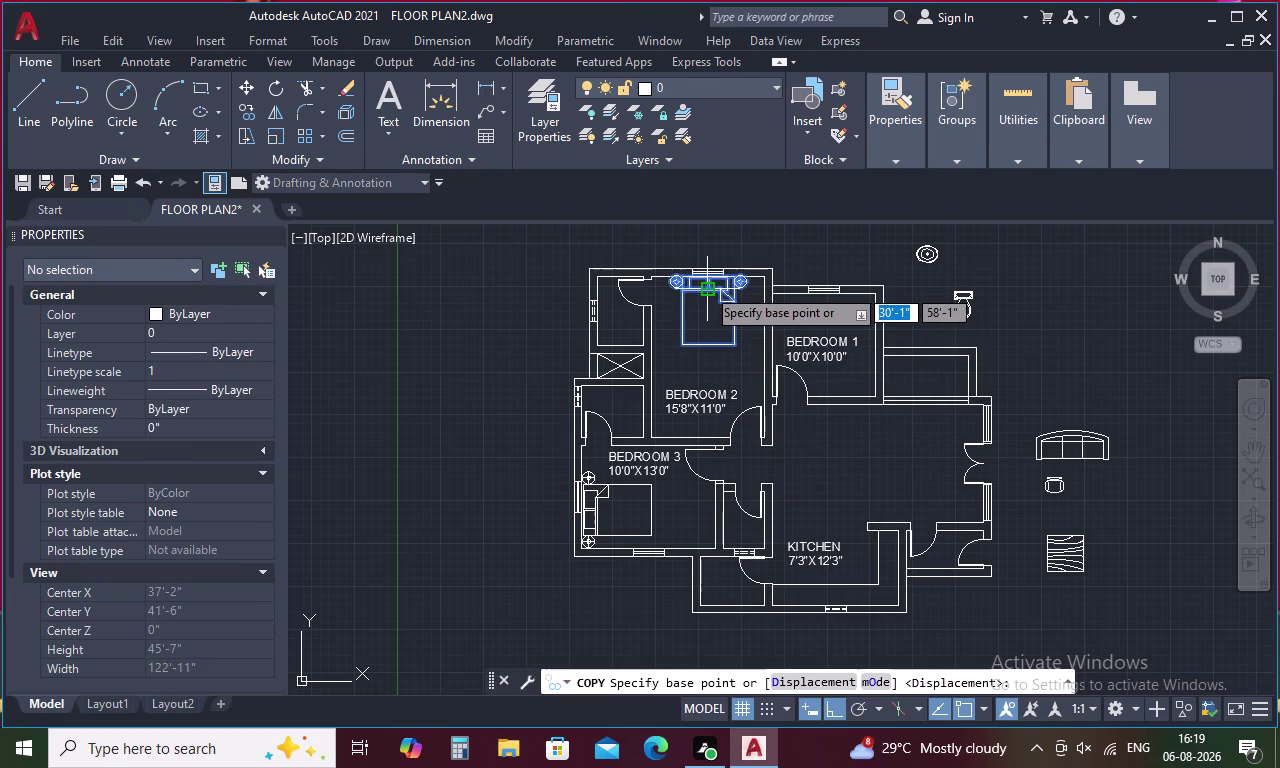
key(Escape)
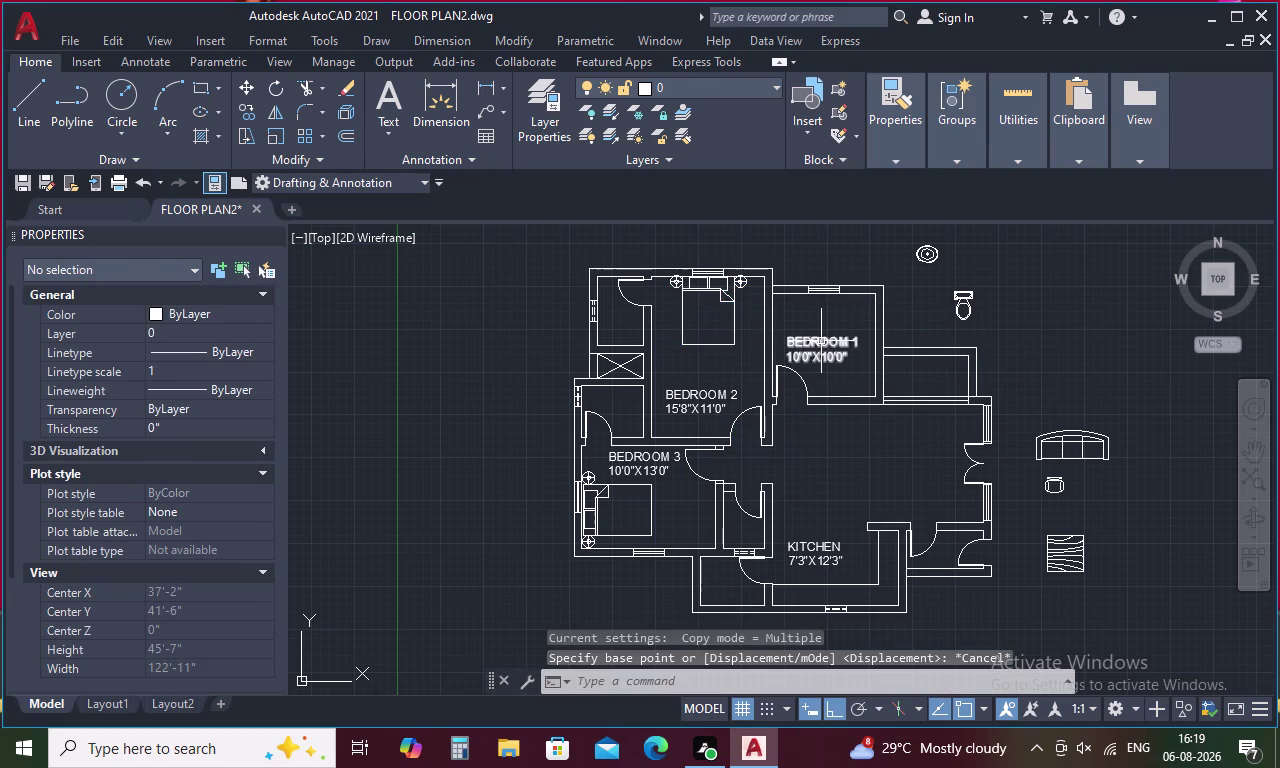
Copy the BEDROOM 1 label to the right of the plan, then delete the original.
click(820, 341)
right_click(820, 341)
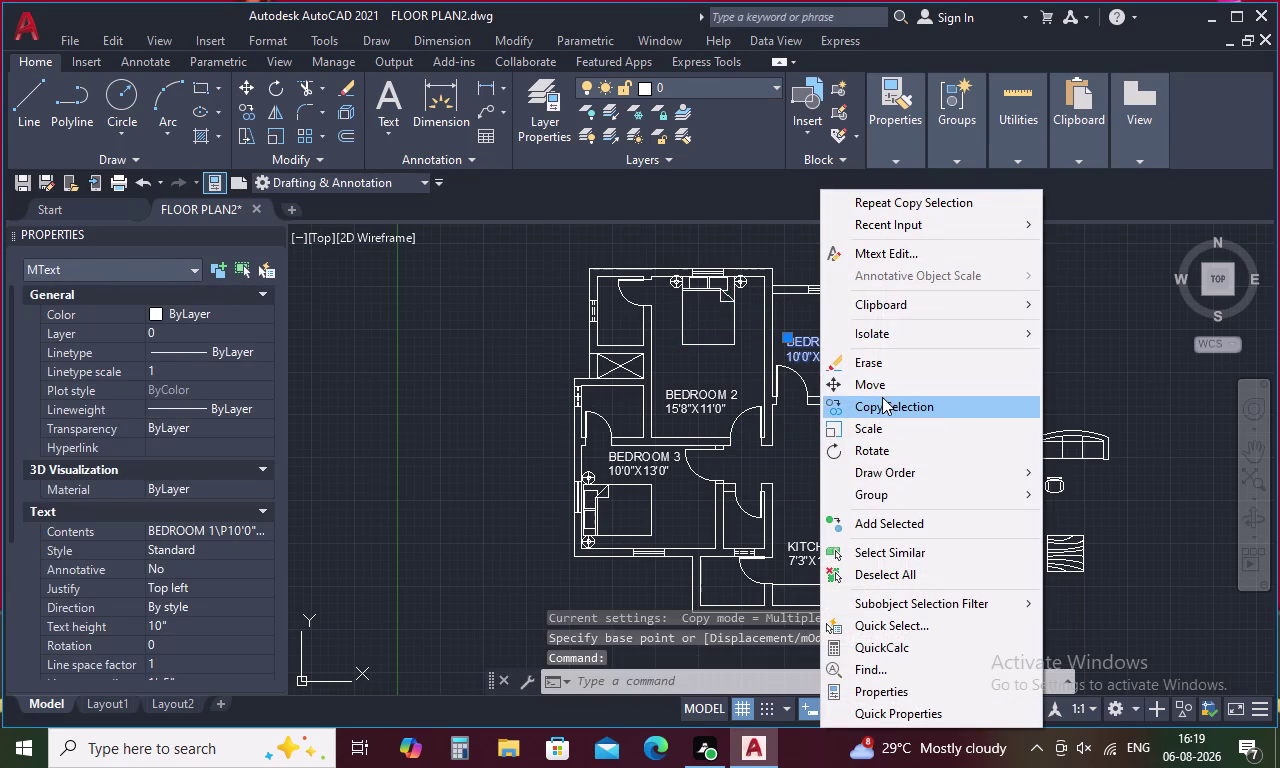
click(881, 402)
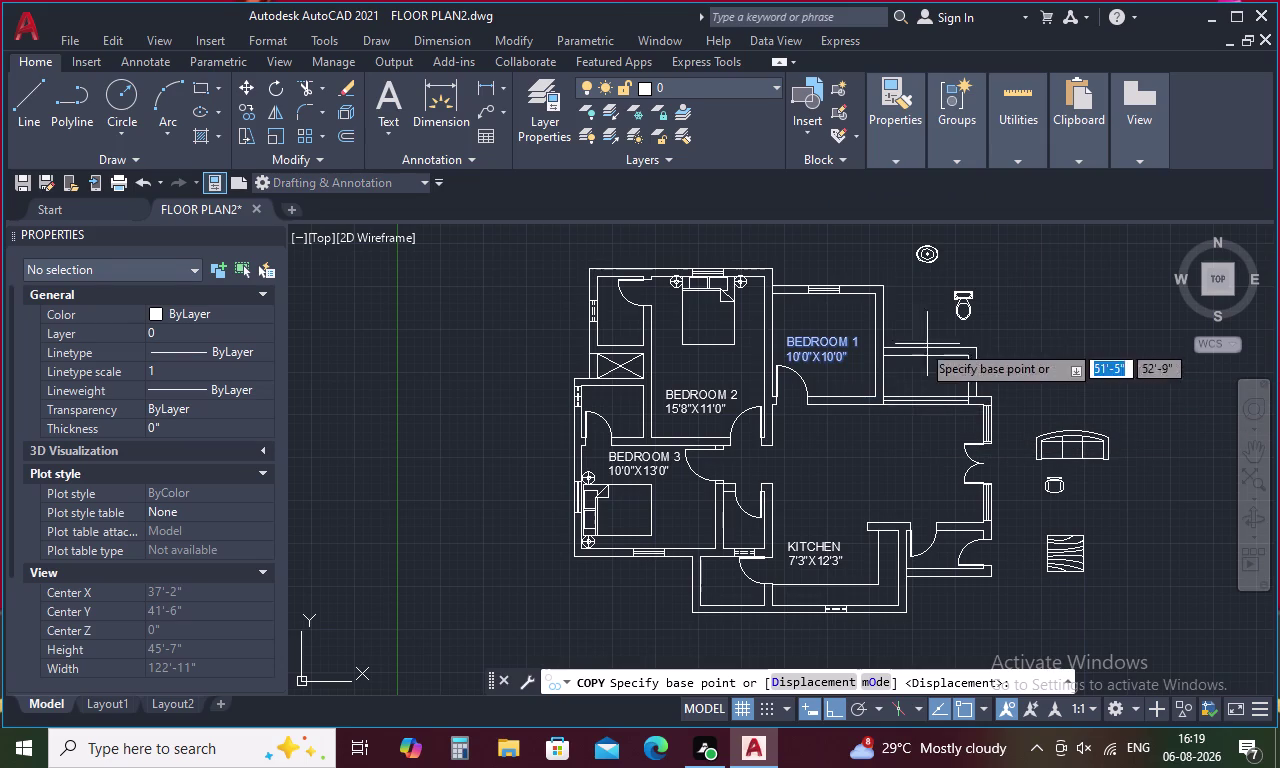
click(834, 344)
click(1105, 361)
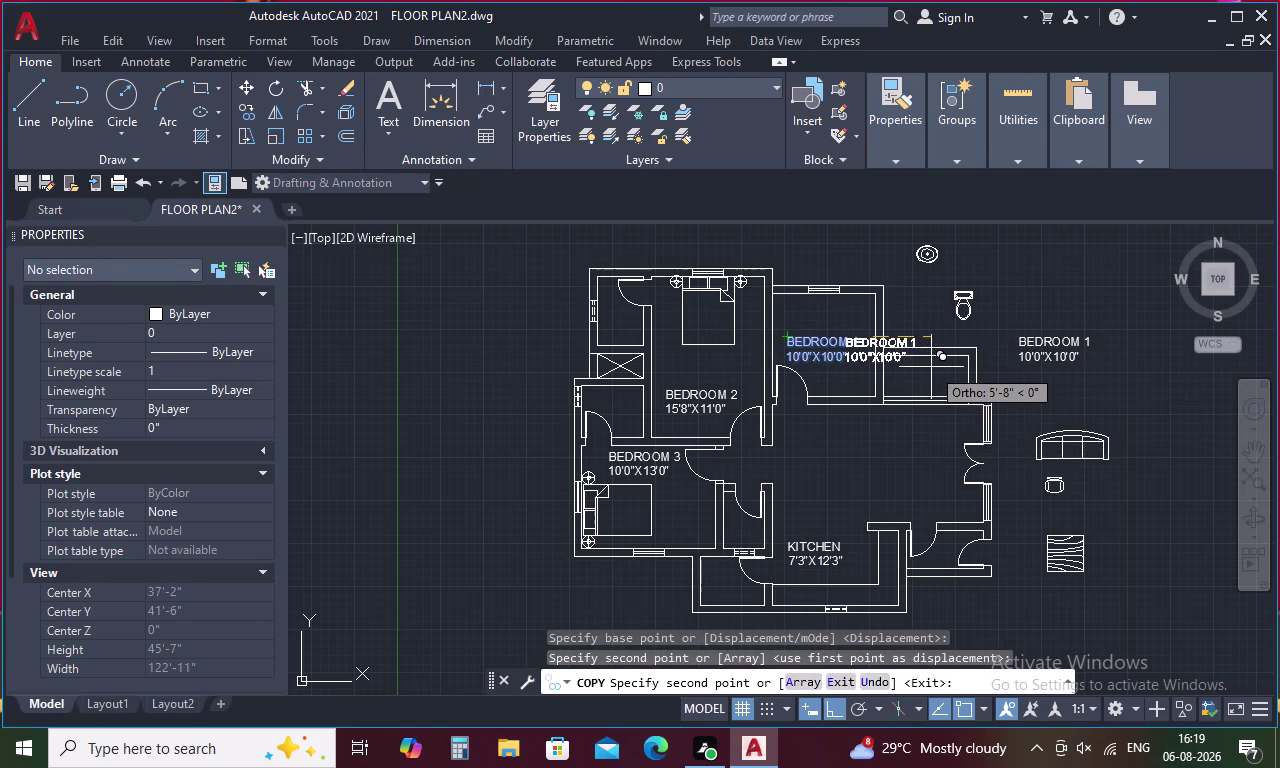
key(Escape)
click(813, 346)
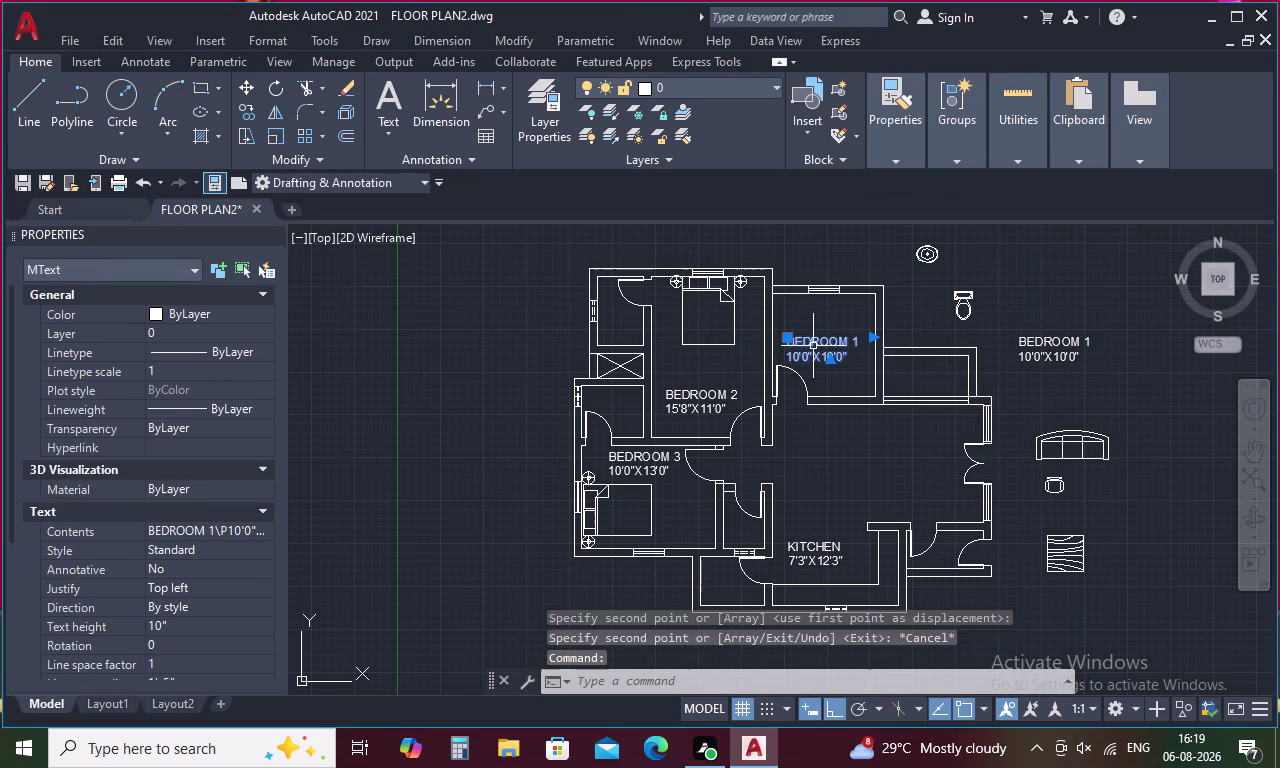
key(Delete)
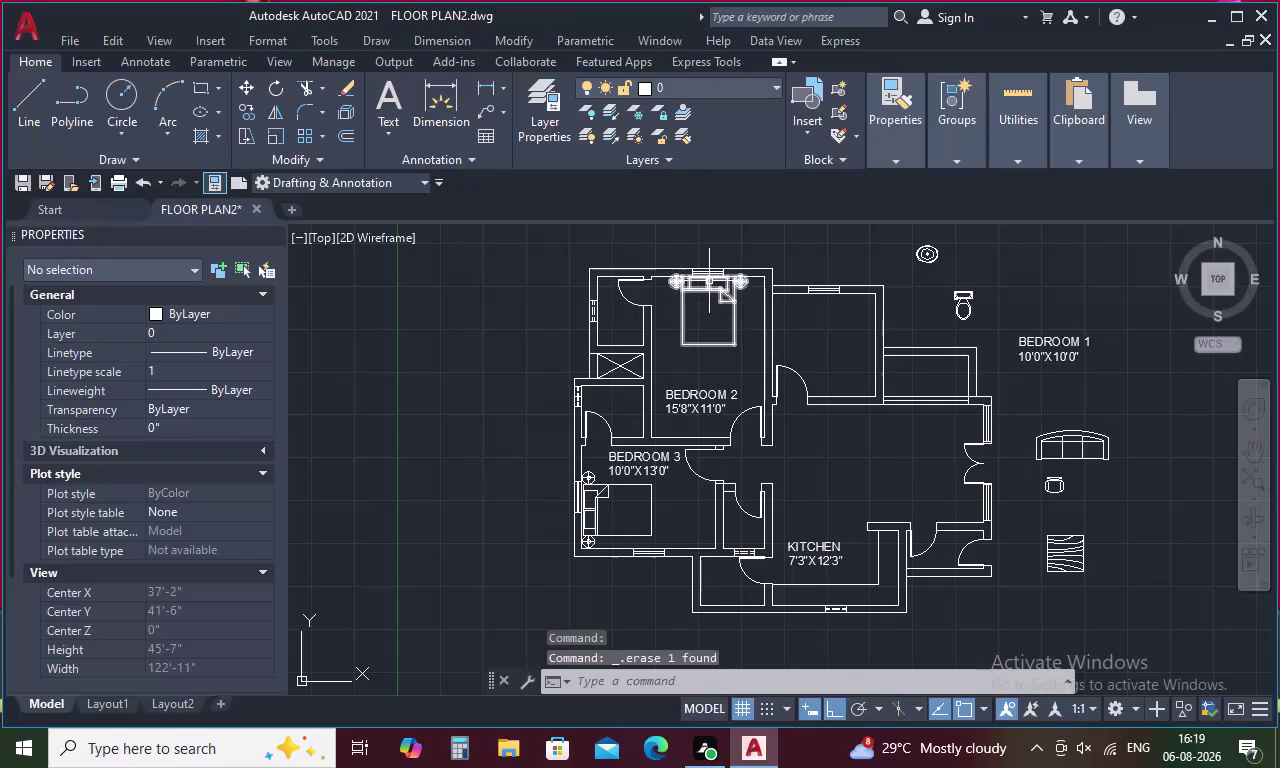
Copy the Bedroom 2 bed group from its headboard midpoint onto Bedroom 1's top wall, Ortho off.
click(709, 280)
scroll(up, 3)
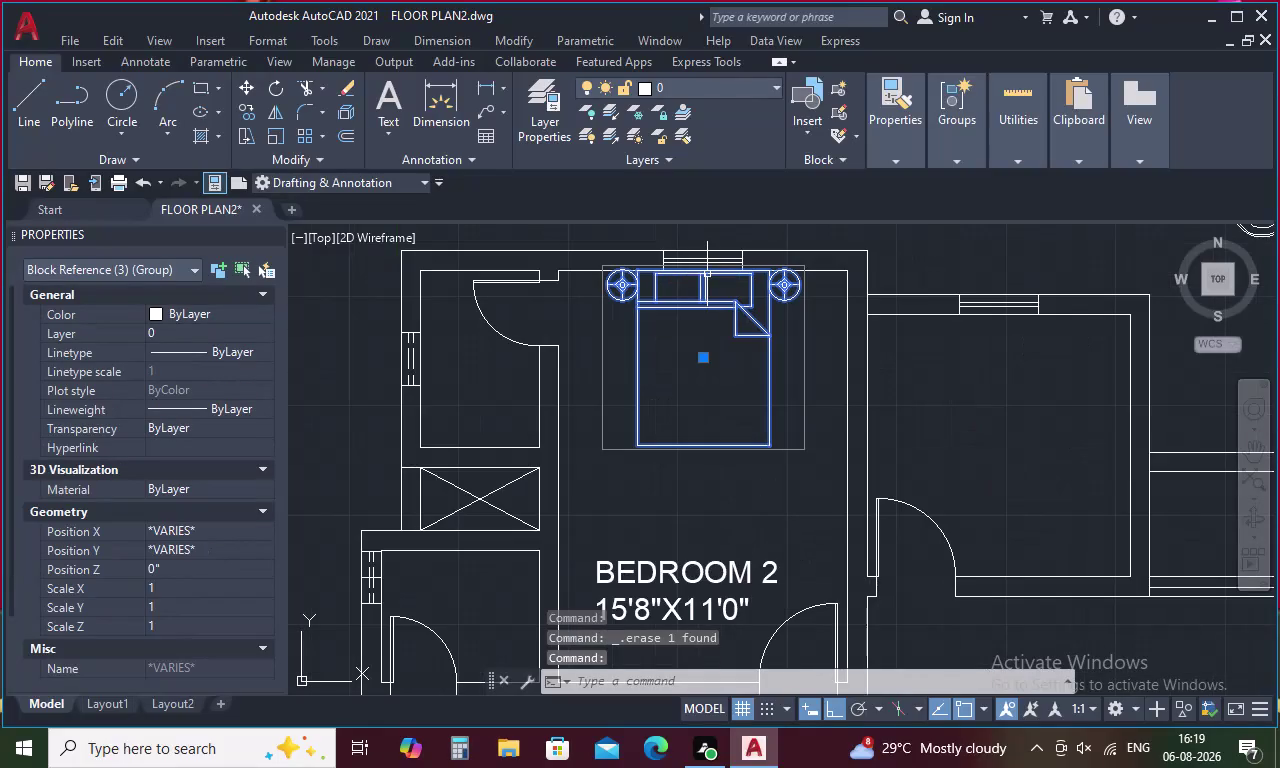
right_click(705, 273)
click(783, 436)
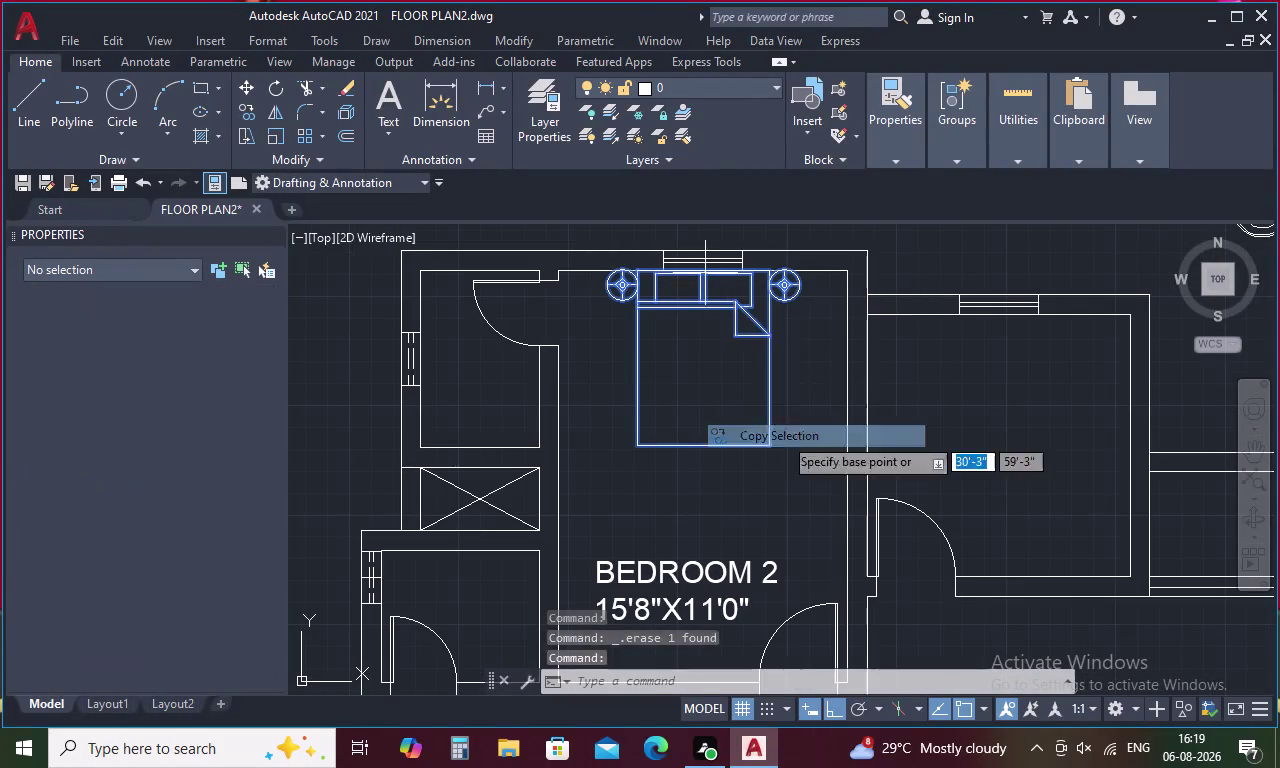
click(701, 280)
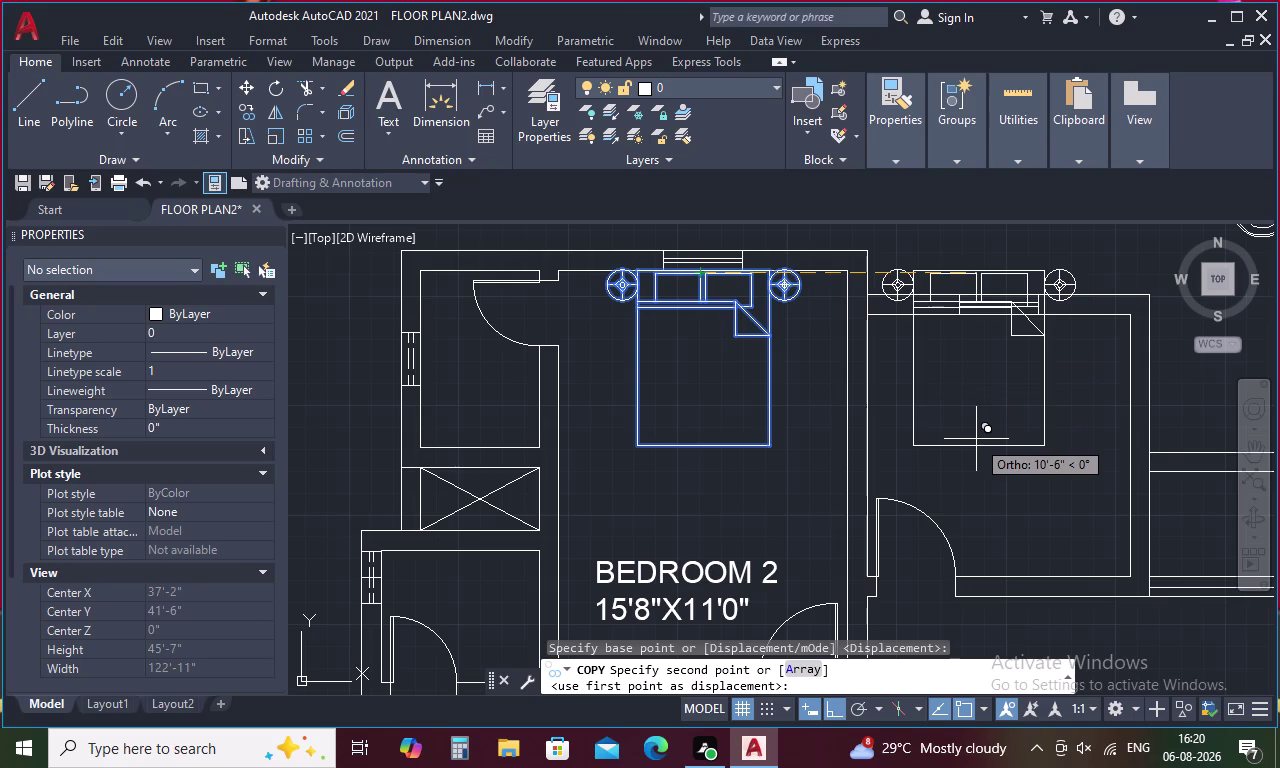
key(F8)
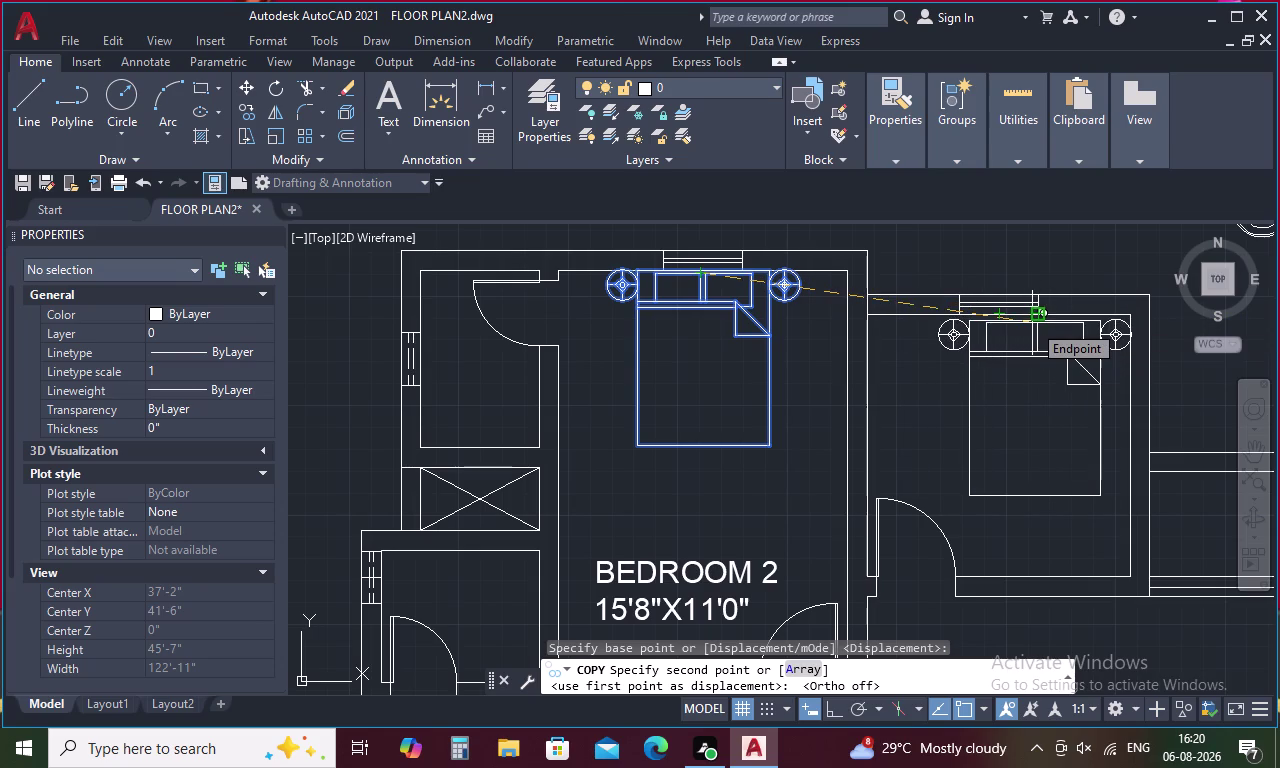
scroll(up, 3)
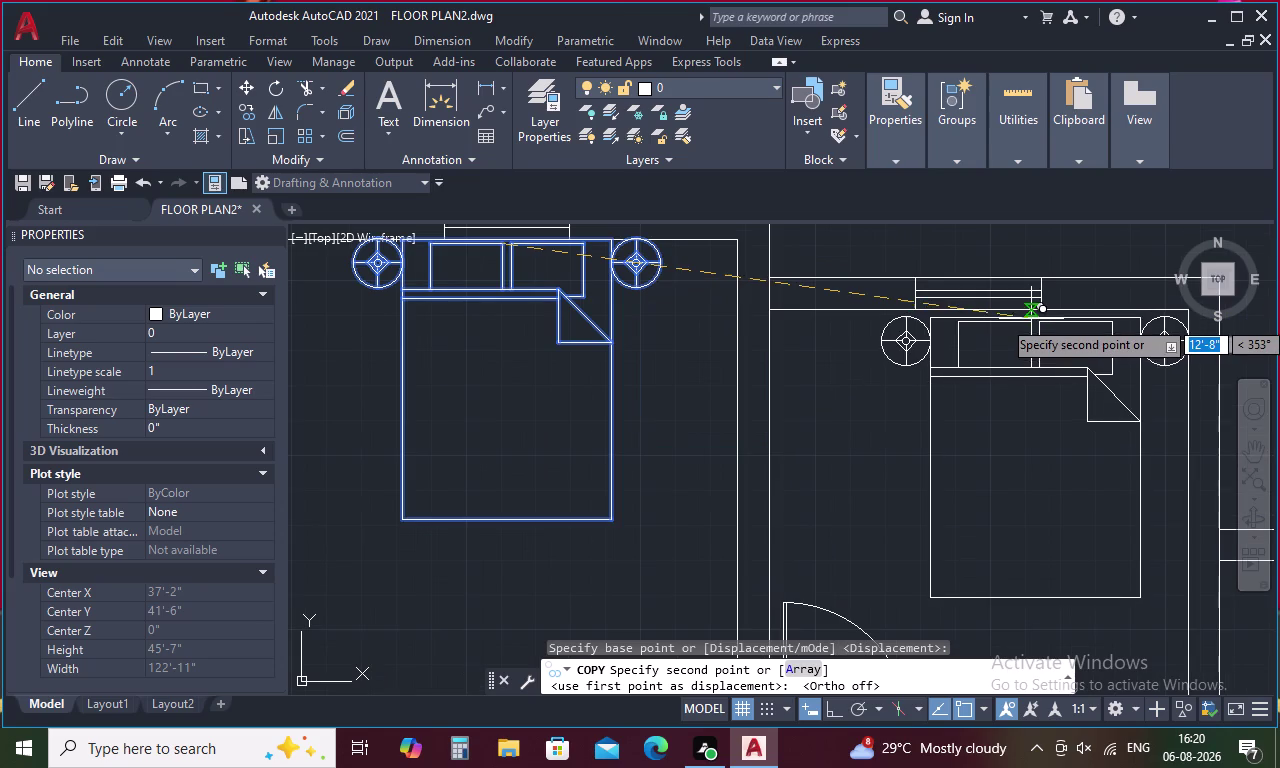
click(1031, 318)
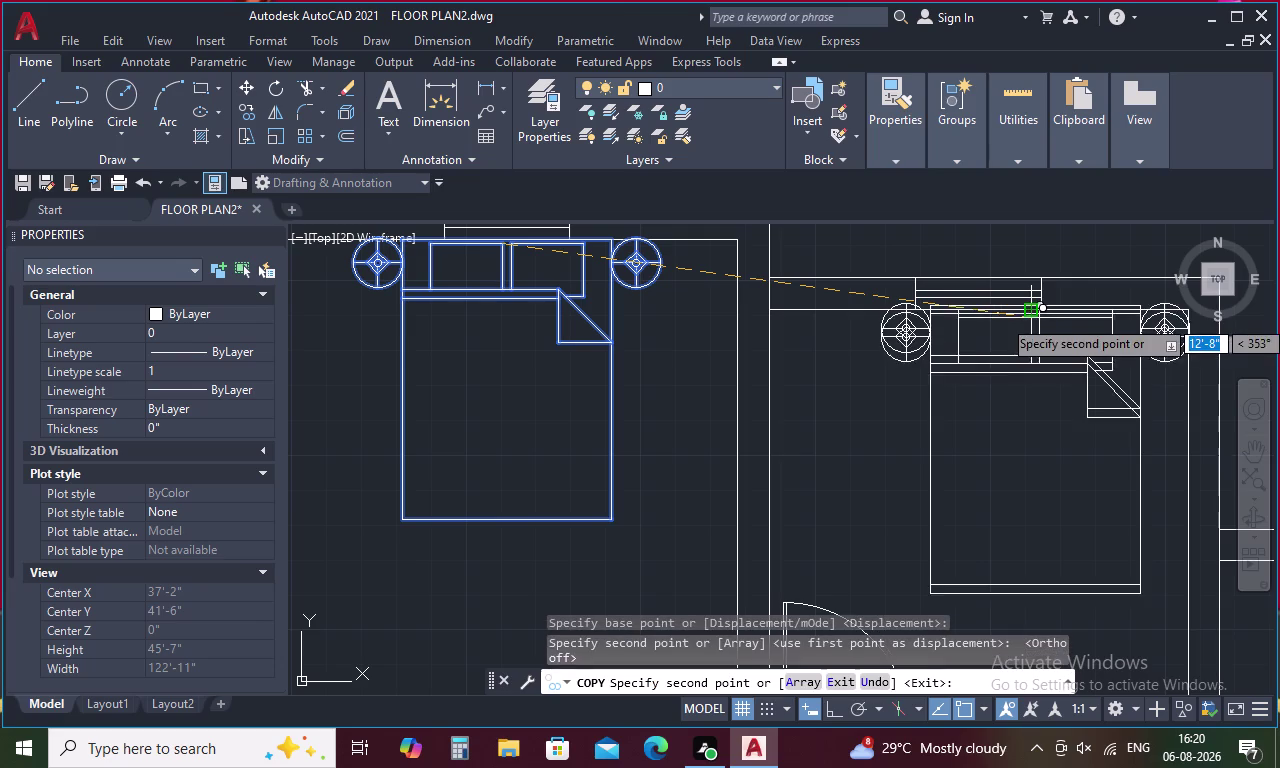
key(Escape)
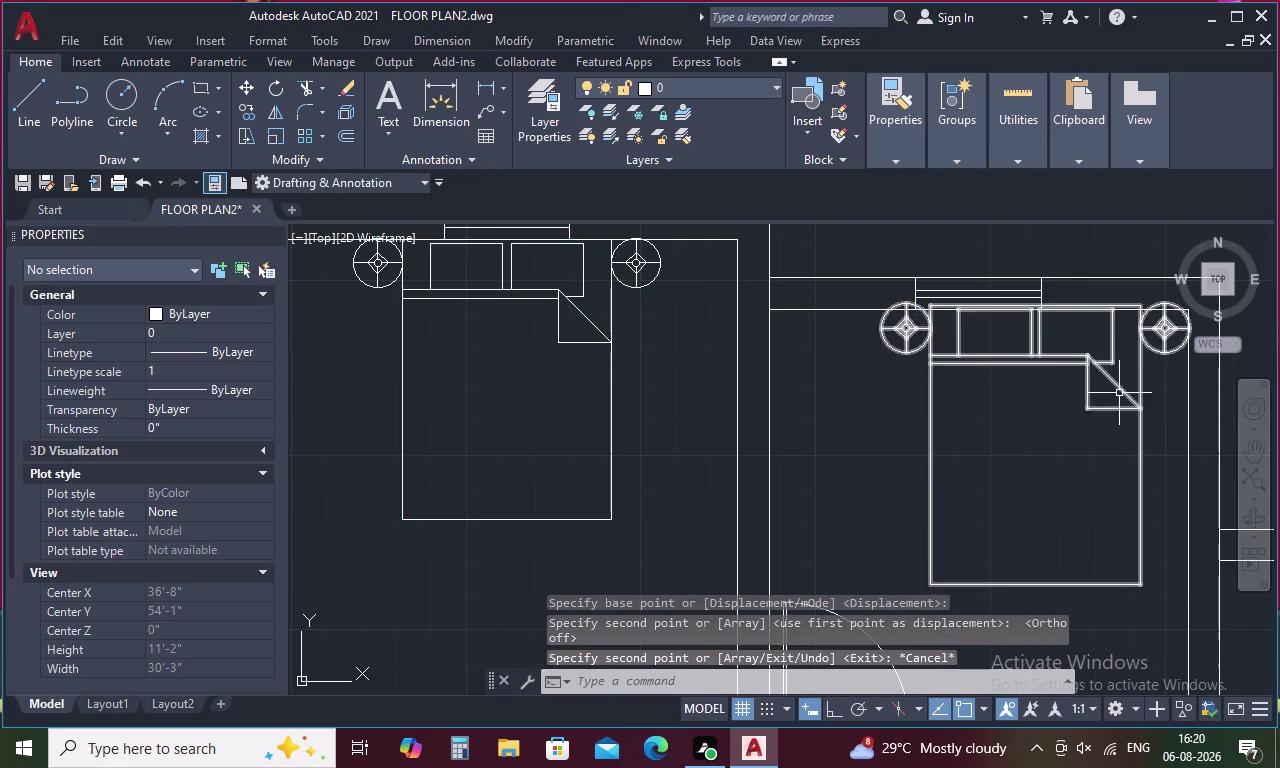
click(1119, 388)
Move the copied Bedroom 1 bed group a short distance so it sits flush on the top wall.
right_click(1102, 394)
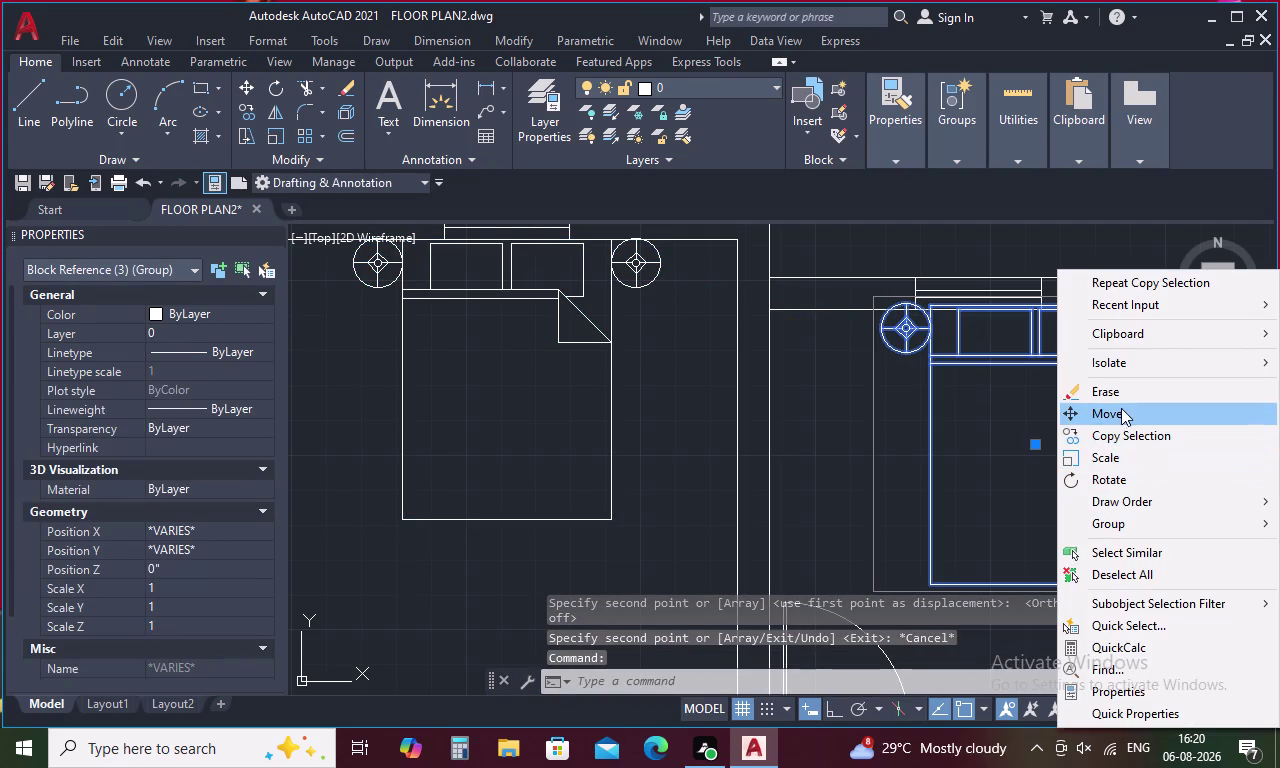
click(1121, 407)
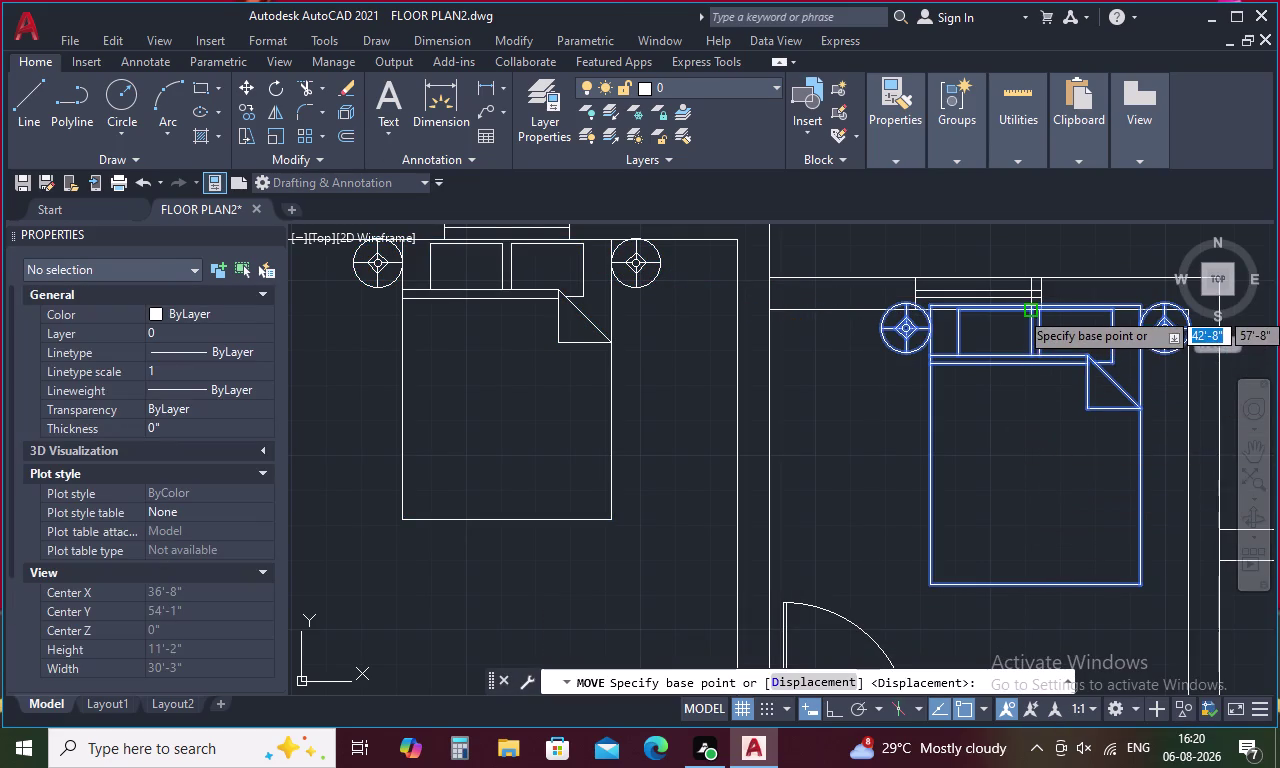
scroll(up, 3)
click(1030, 298)
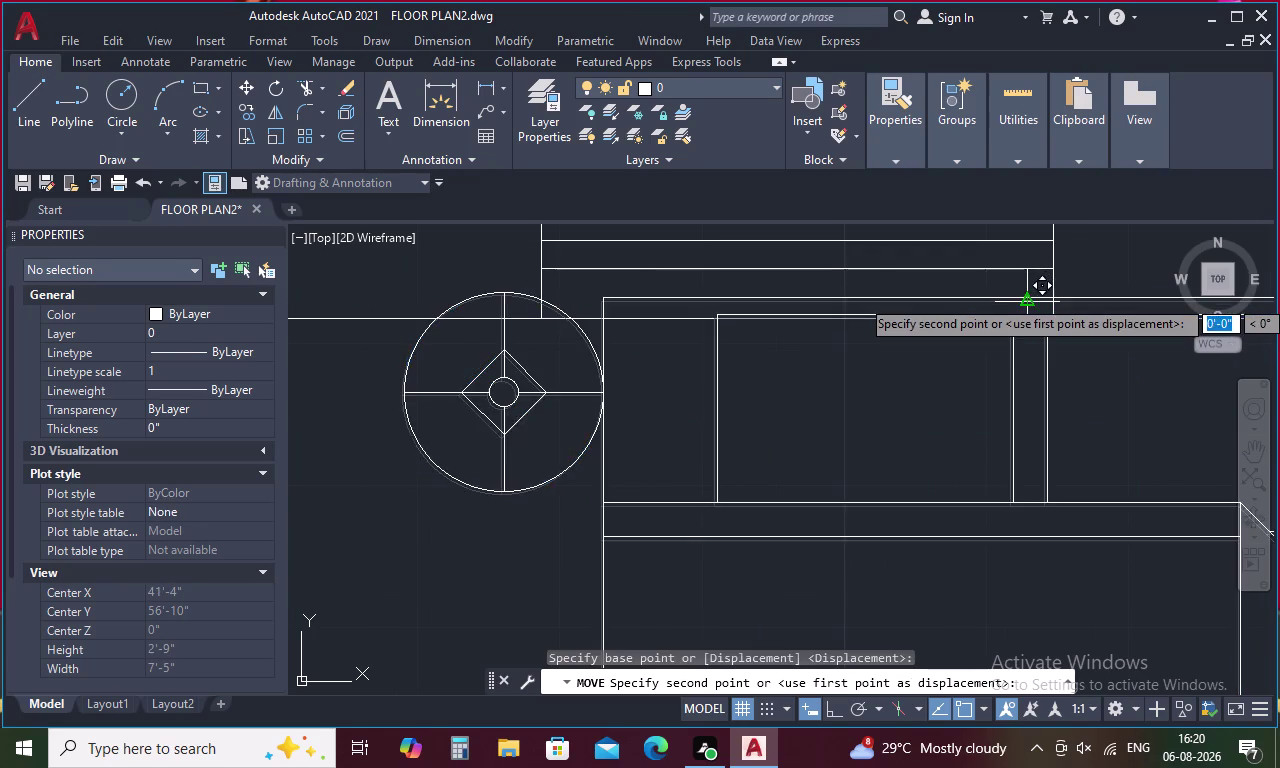
click(1031, 319)
scroll(down, 3)
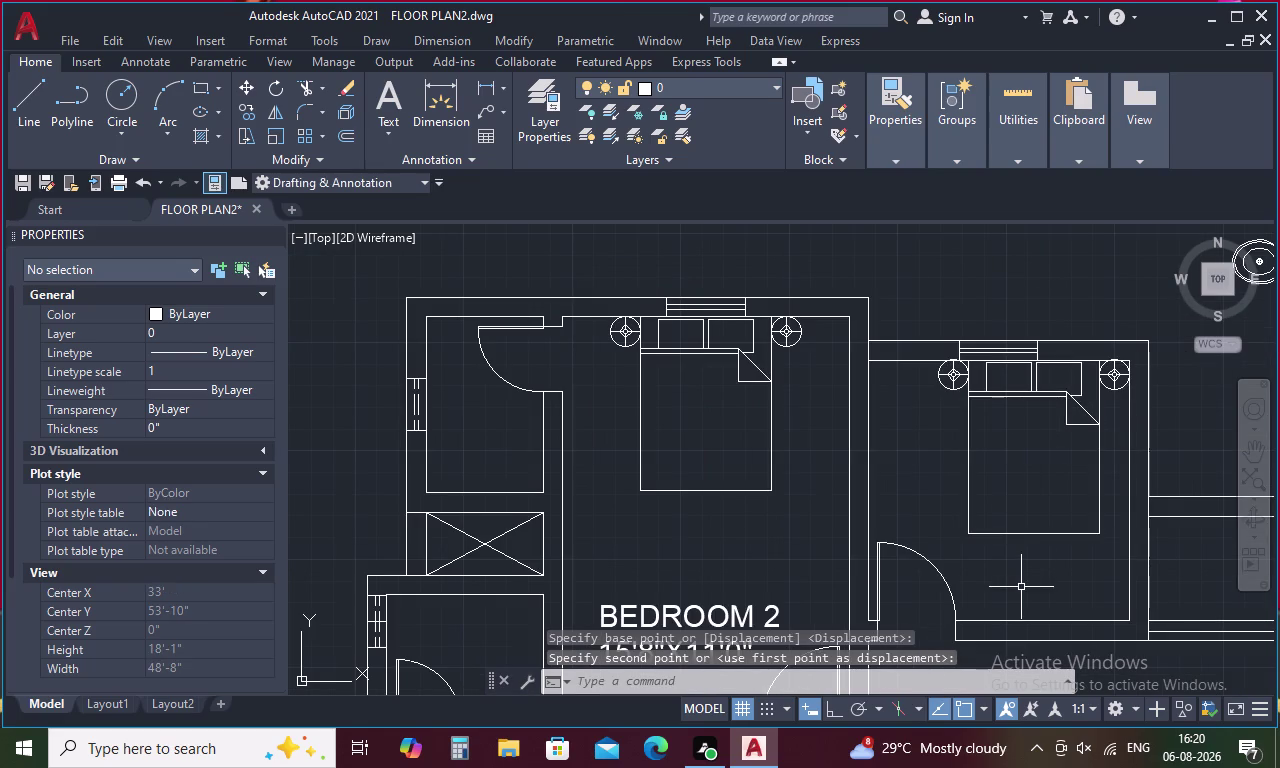
key(Escape)
scroll(down, 3)
middle_drag(941, 510, 839, 386)
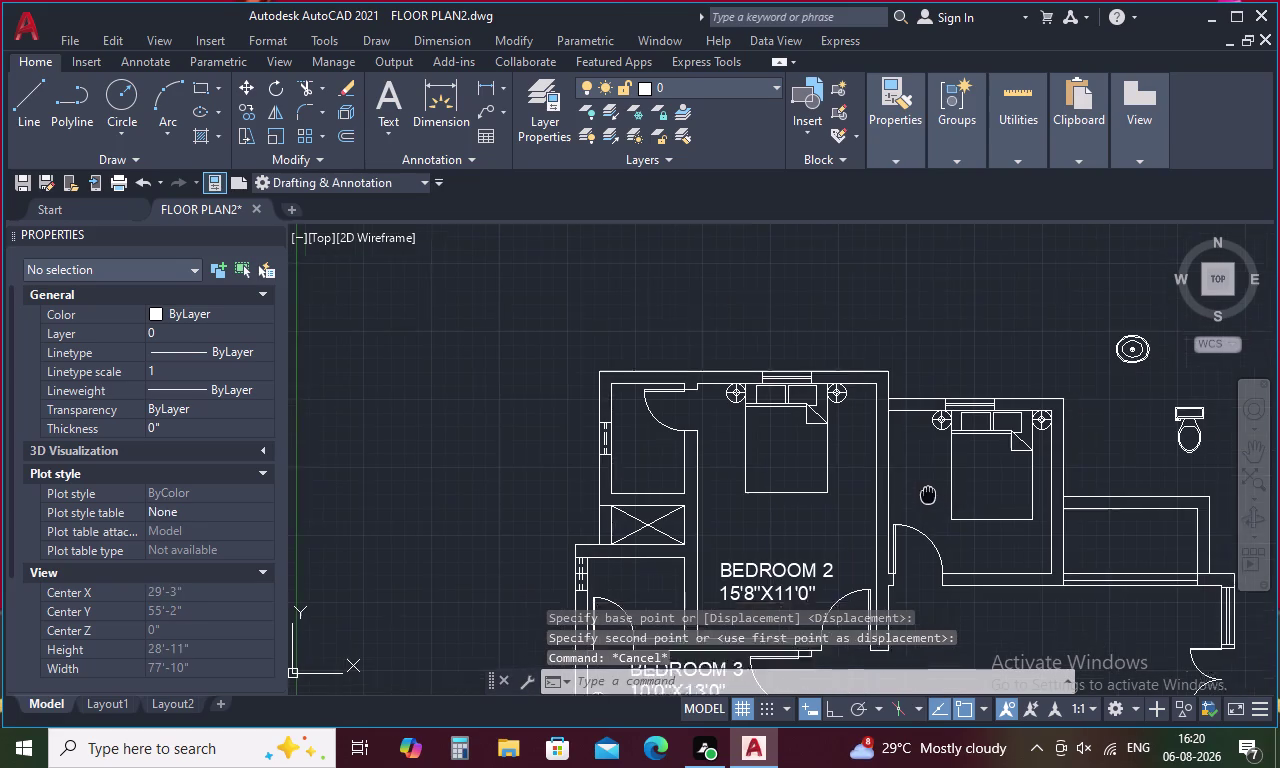
middle_drag(839, 386, 815, 354)
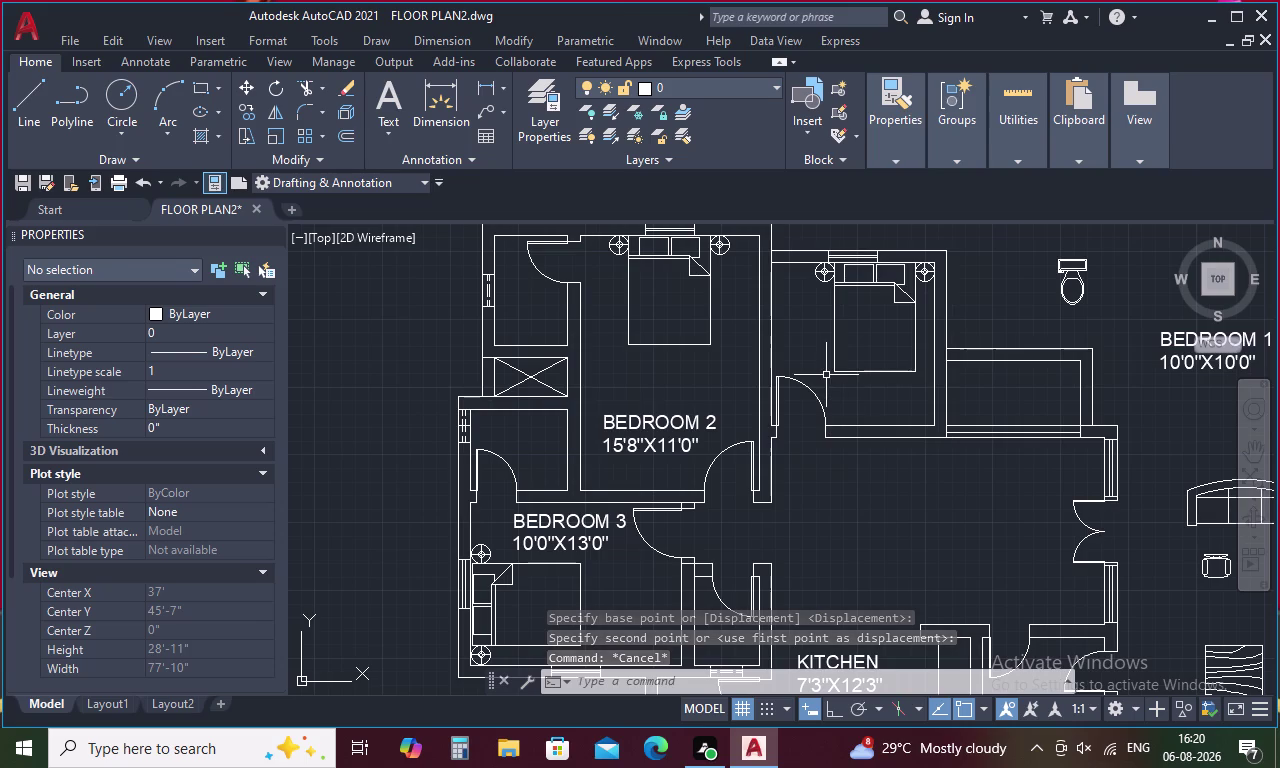
scroll(down, 3)
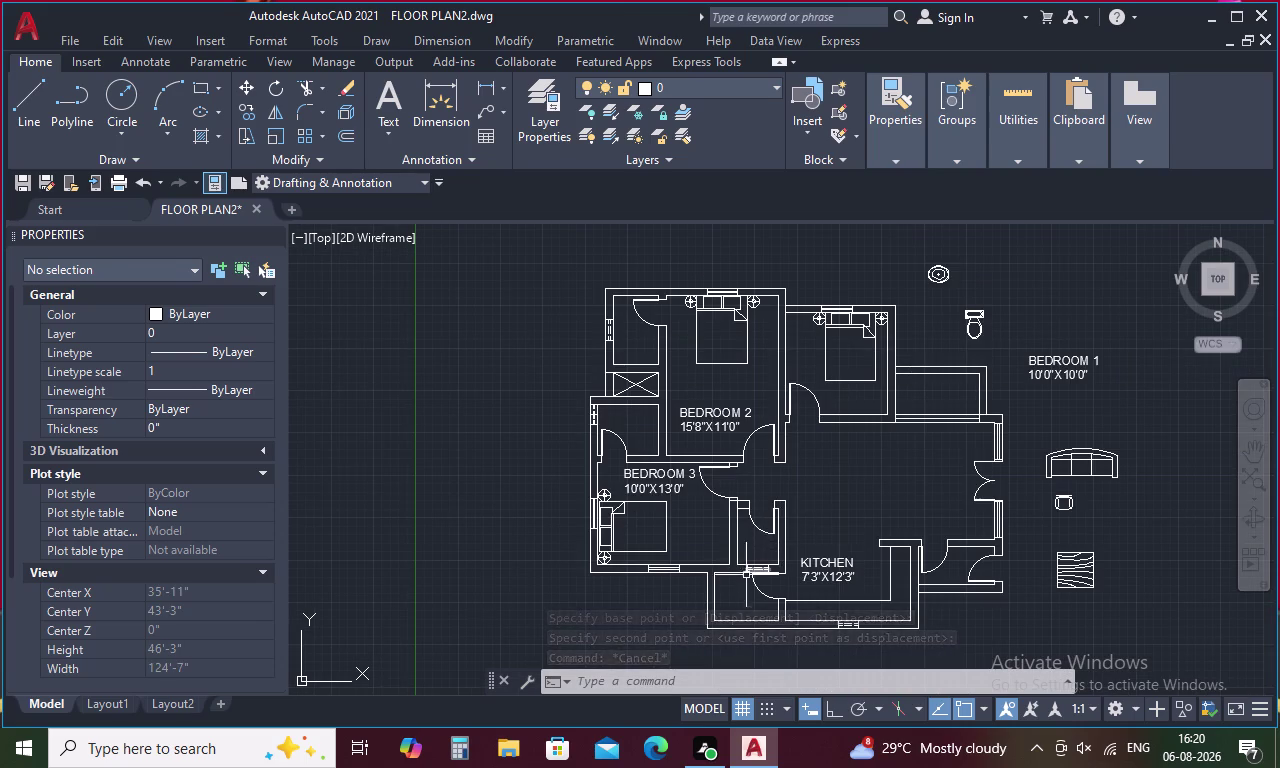
middle_drag(761, 594, 677, 470)
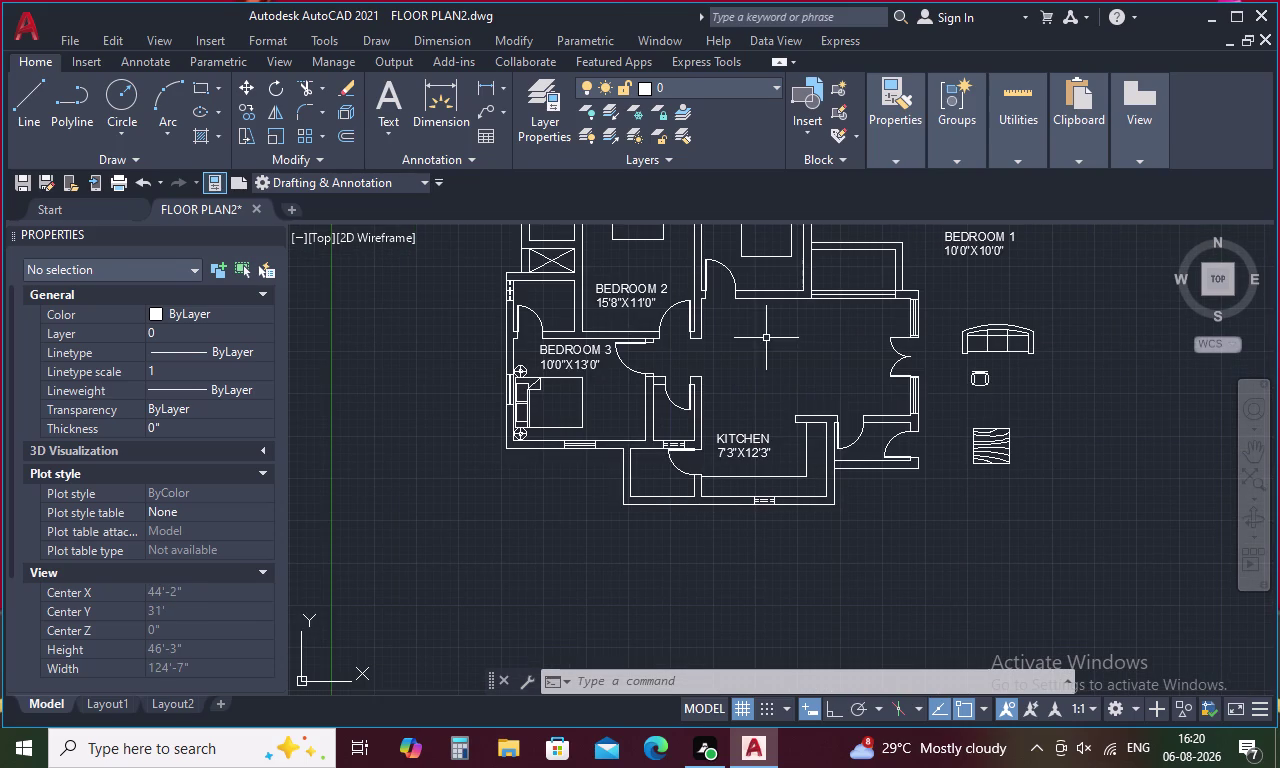
middle_drag(765, 337, 793, 422)
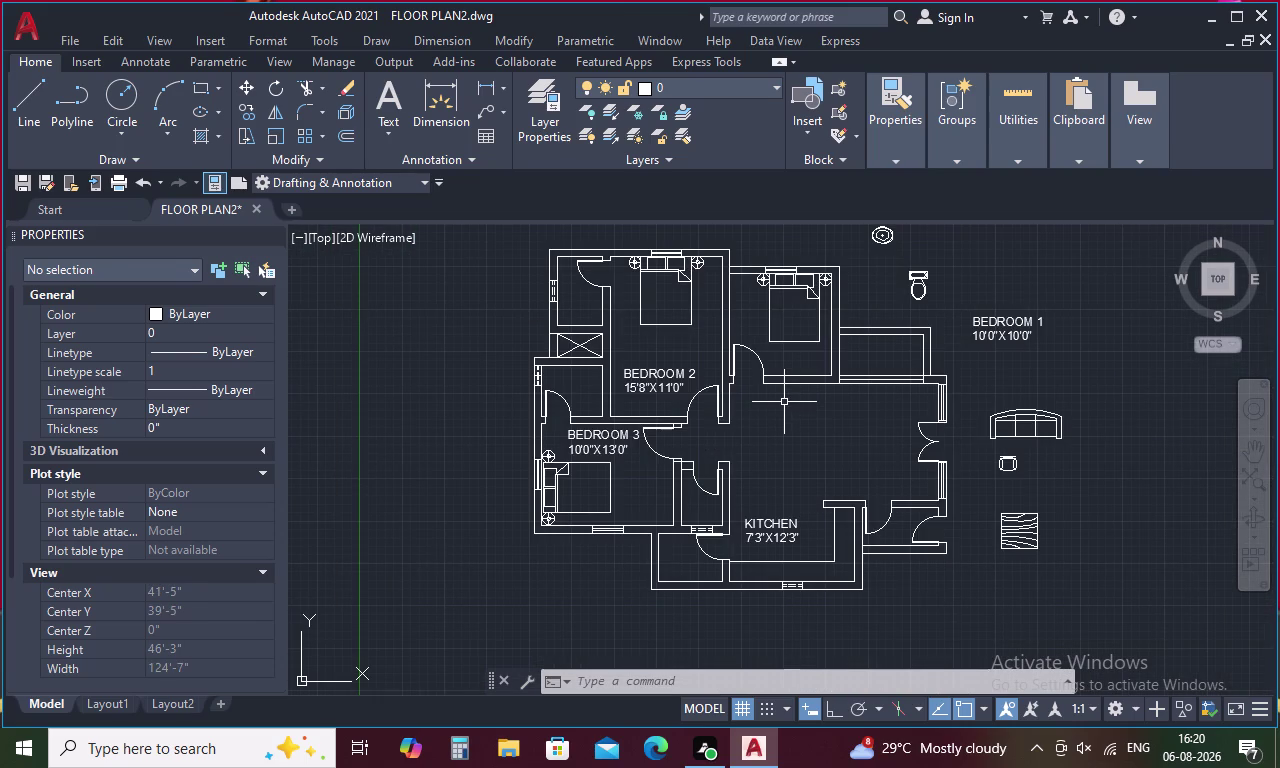